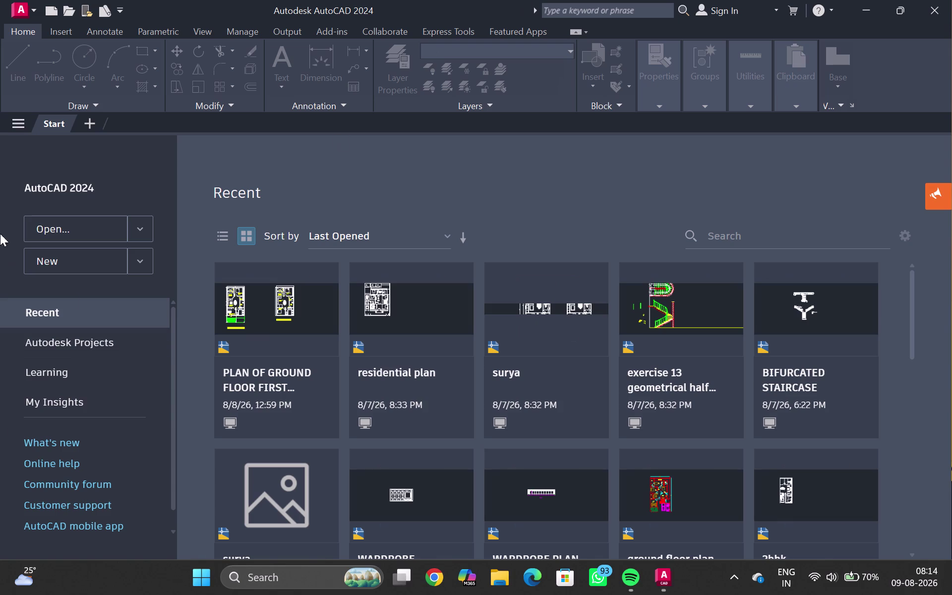
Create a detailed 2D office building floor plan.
Create a blank drawing with Engineering units, 0'-0.00" precision and Inches insertion scale.
click(89, 120)
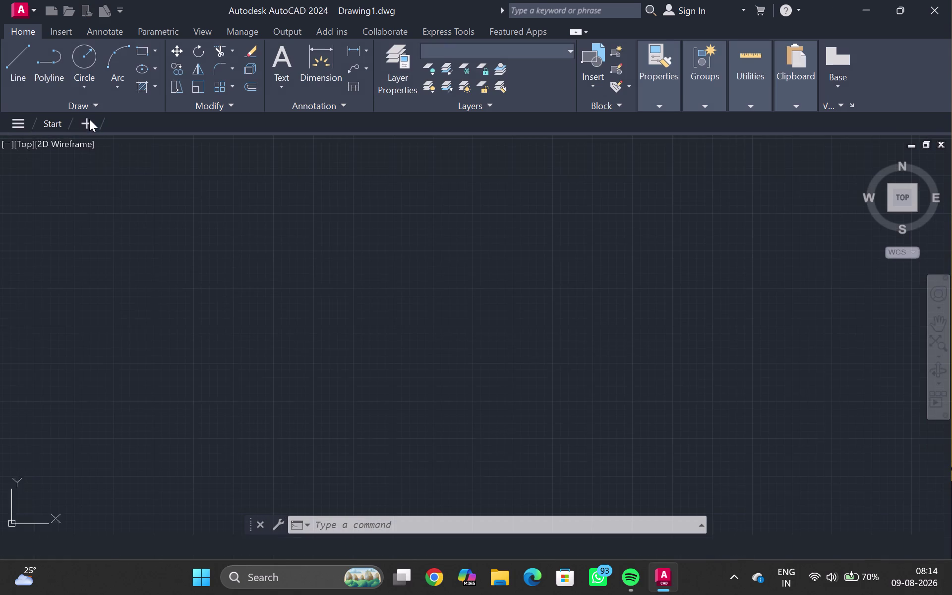
scroll(down, 3)
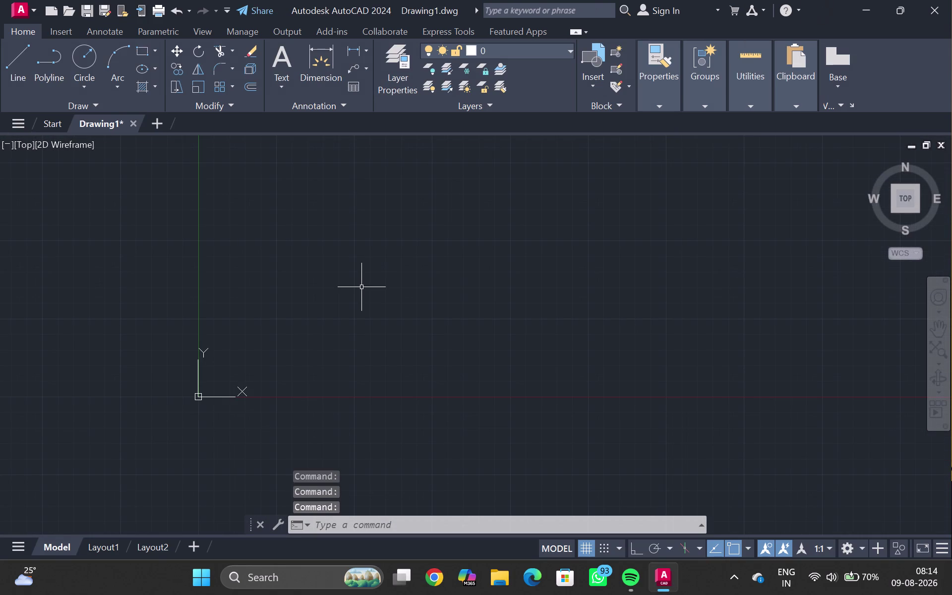
text(UN)
key(Return)
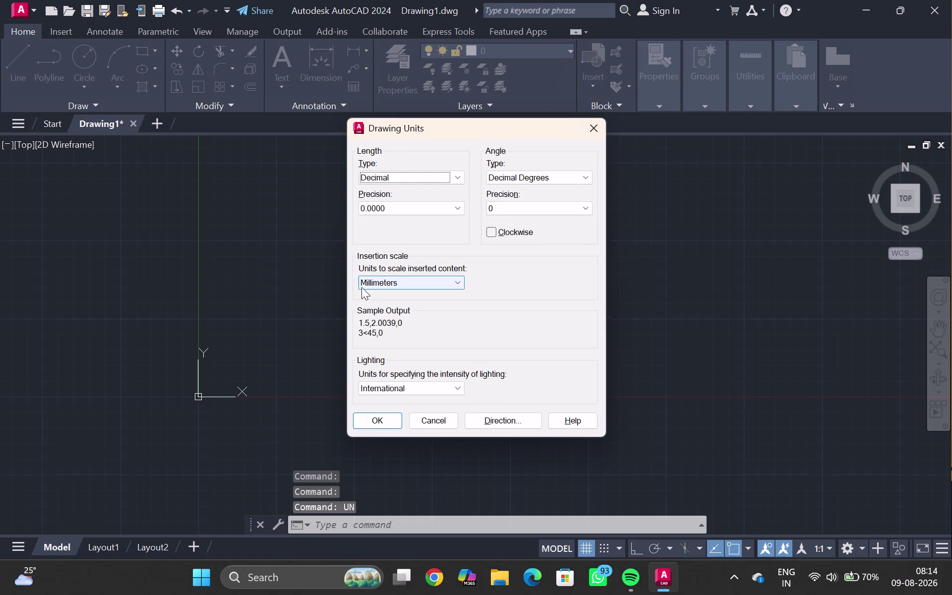
click(385, 174)
drag(379, 210, 386, 204)
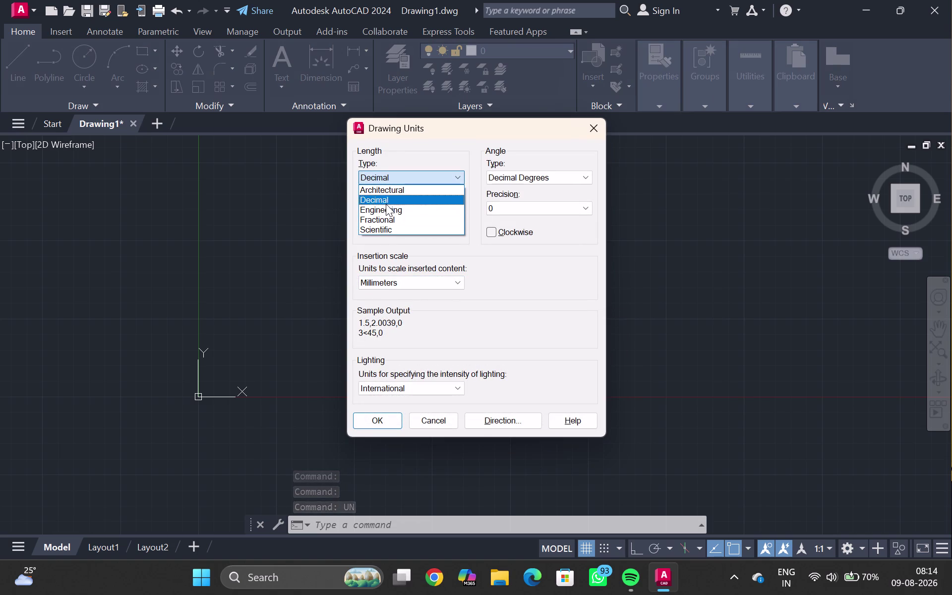
drag(386, 204, 386, 212)
click(385, 211)
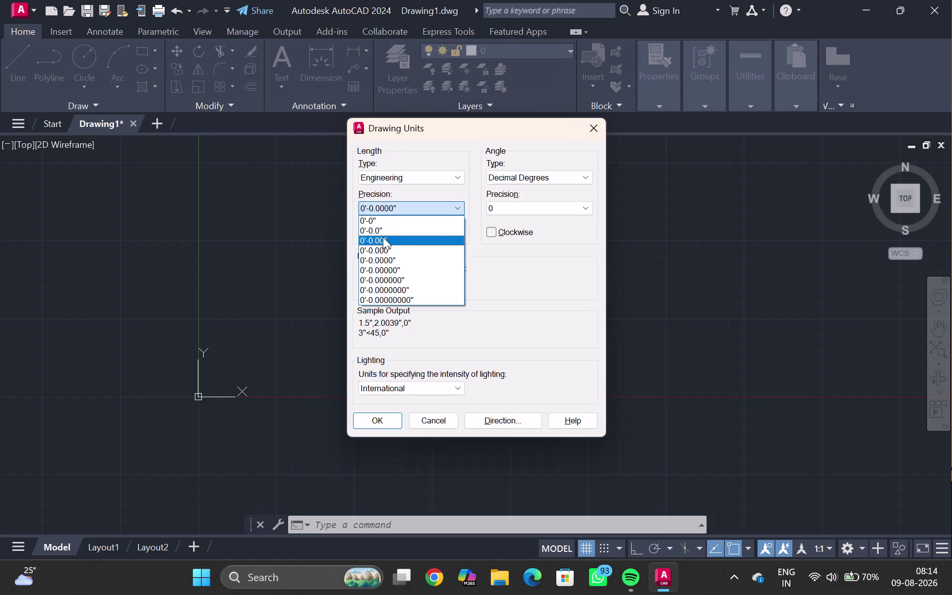
double_click(383, 237)
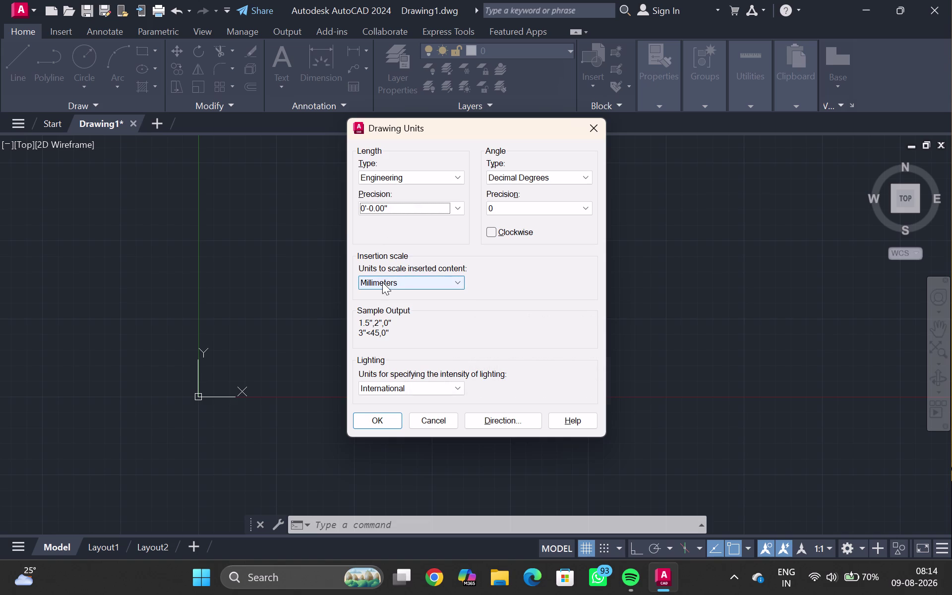
click(382, 282)
double_click(373, 306)
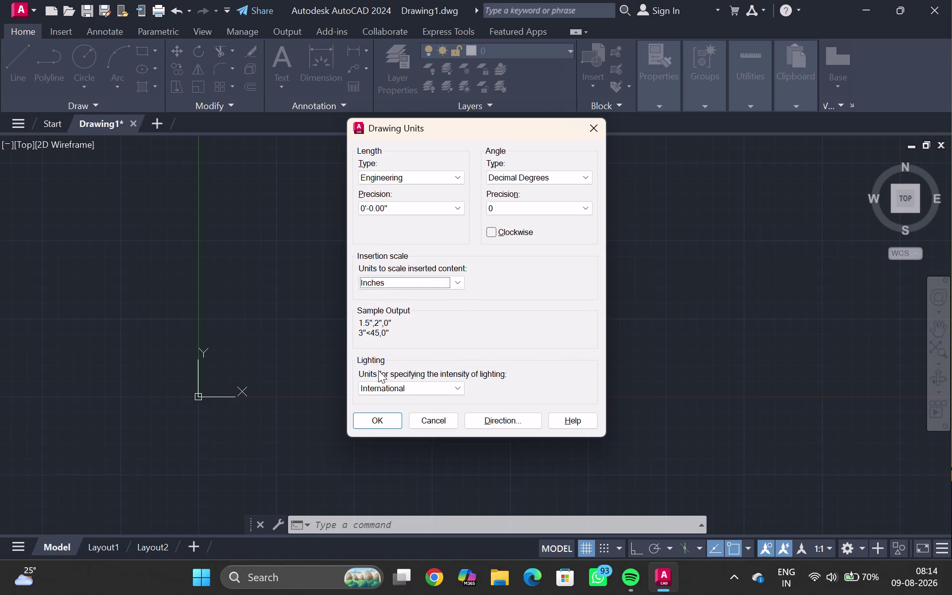
click(382, 418)
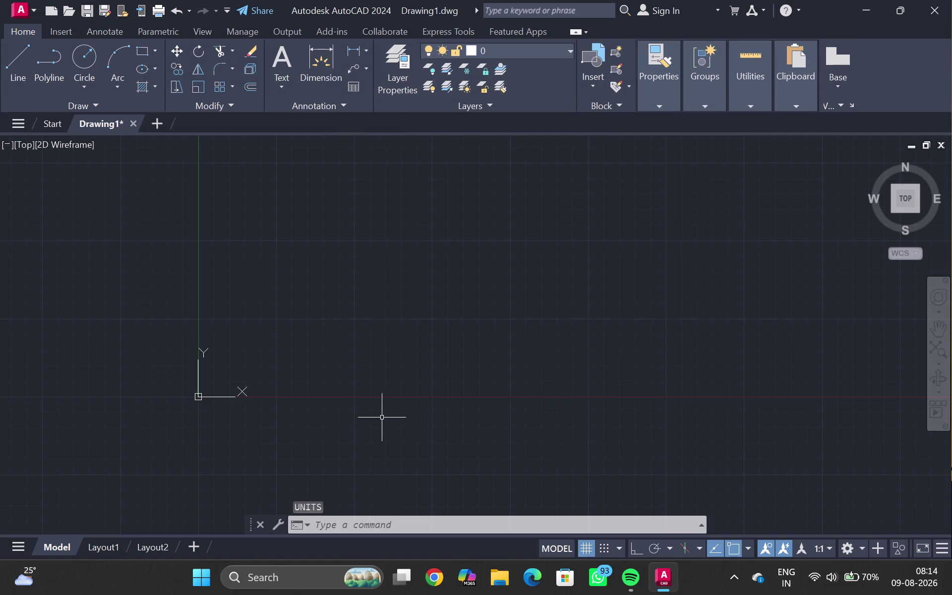
Open the ISO-25 dimension style for modification, discarding an accidental override.
key(d)
key(Return)
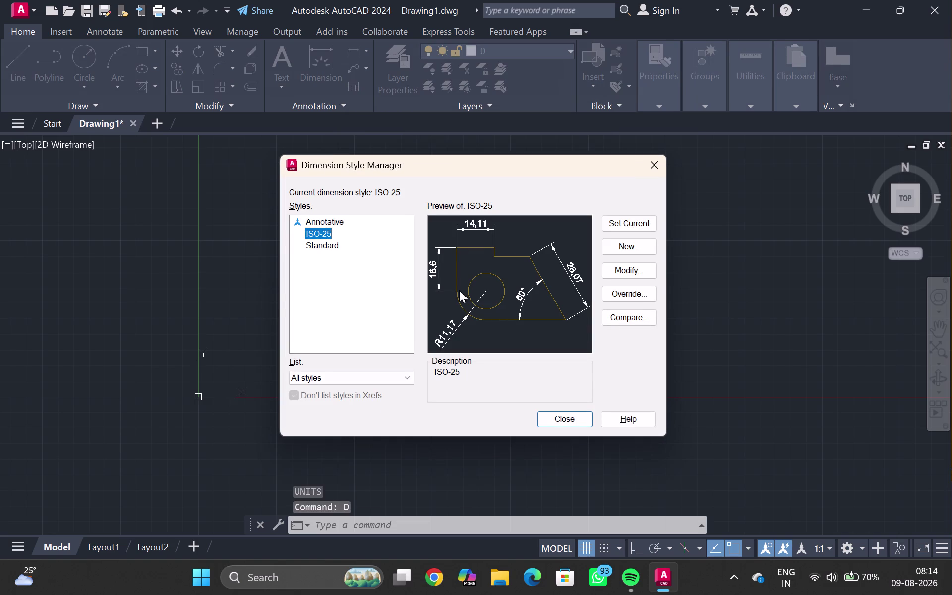
click(606, 287)
click(620, 273)
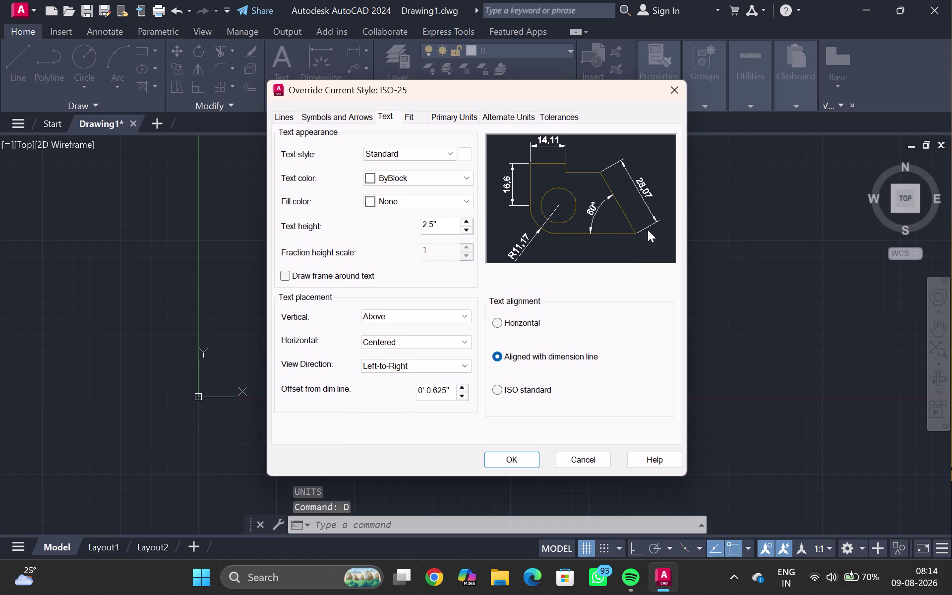
click(672, 89)
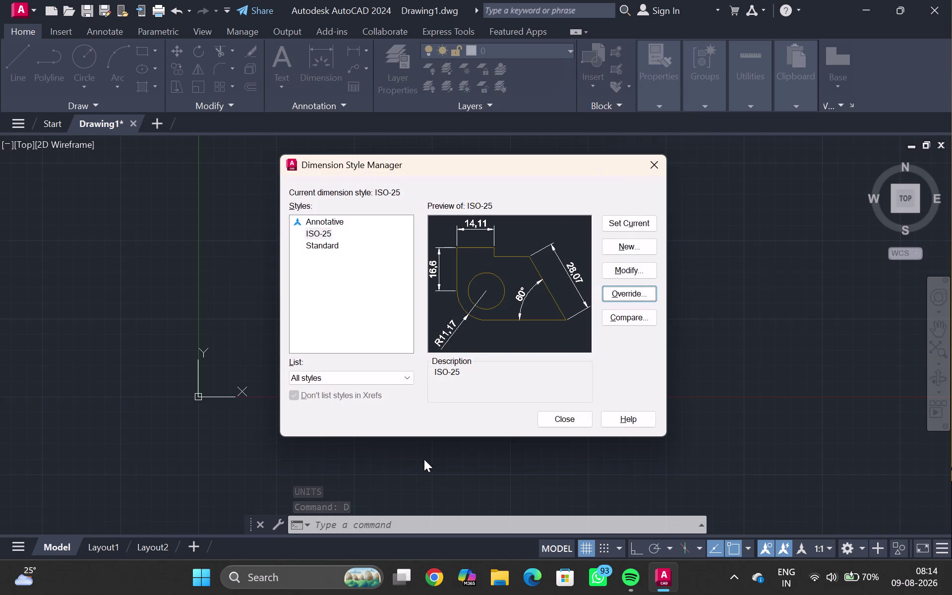
click(620, 271)
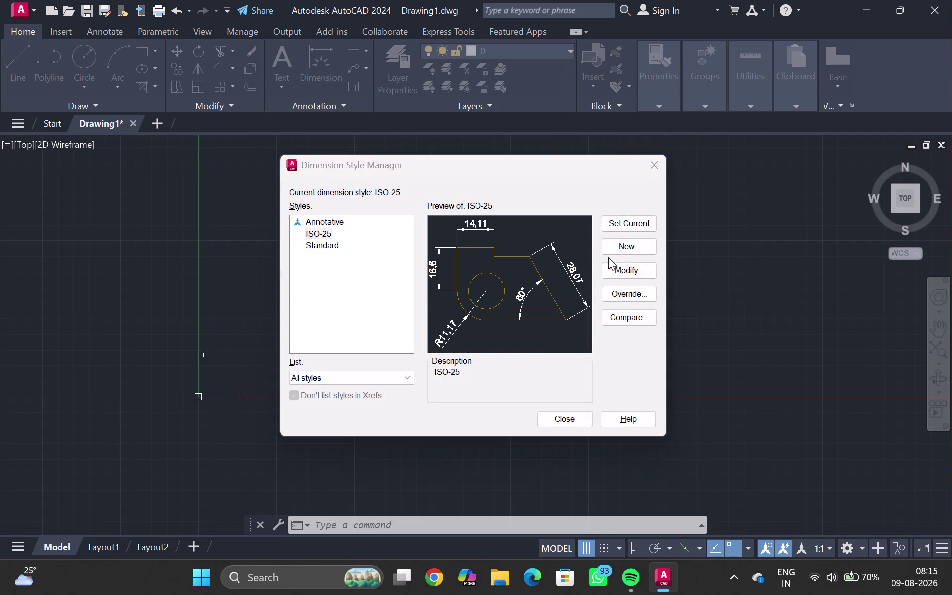
click(456, 126)
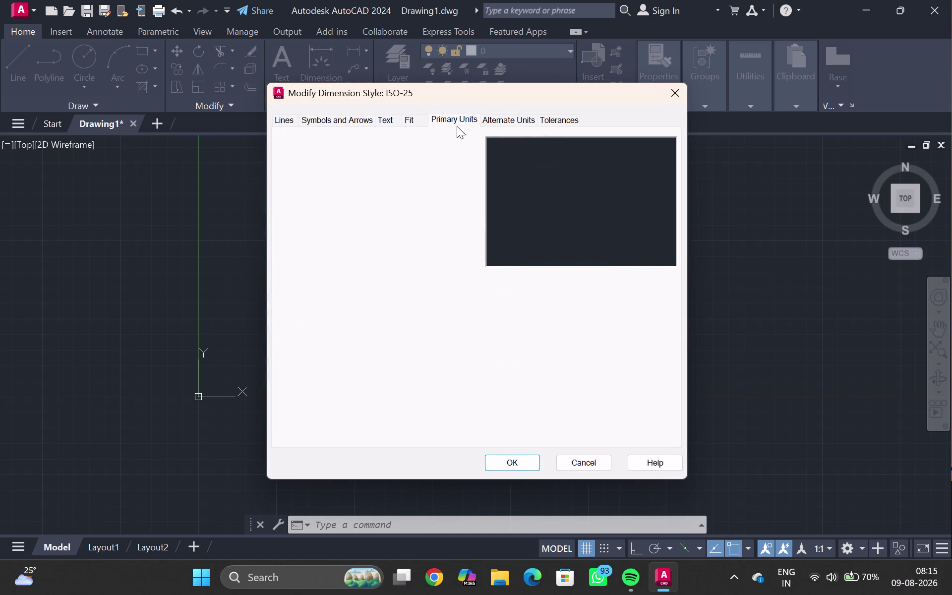
Set ISO-25 primary units to Engineering format with 0'-0.00" precision.
click(439, 176)
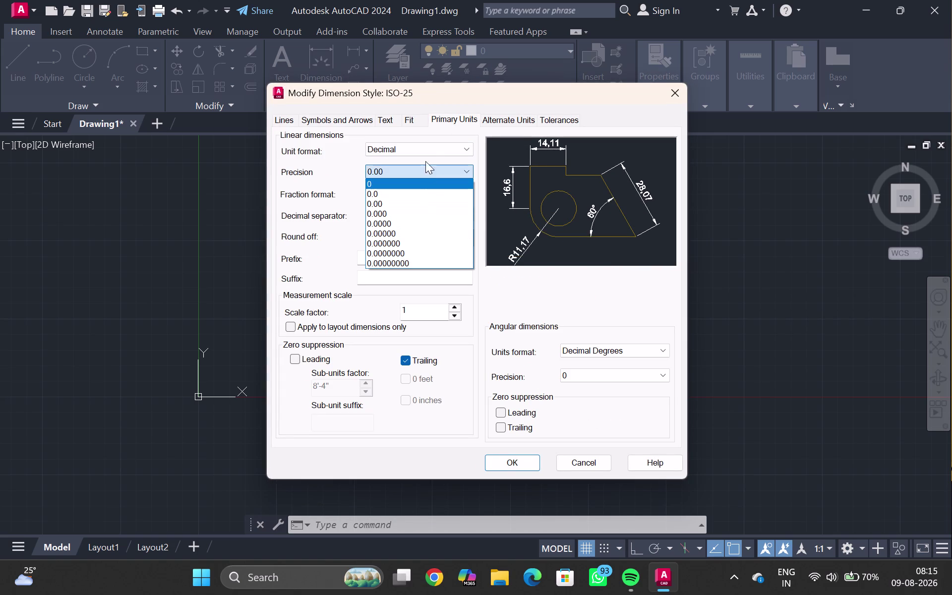
click(431, 151)
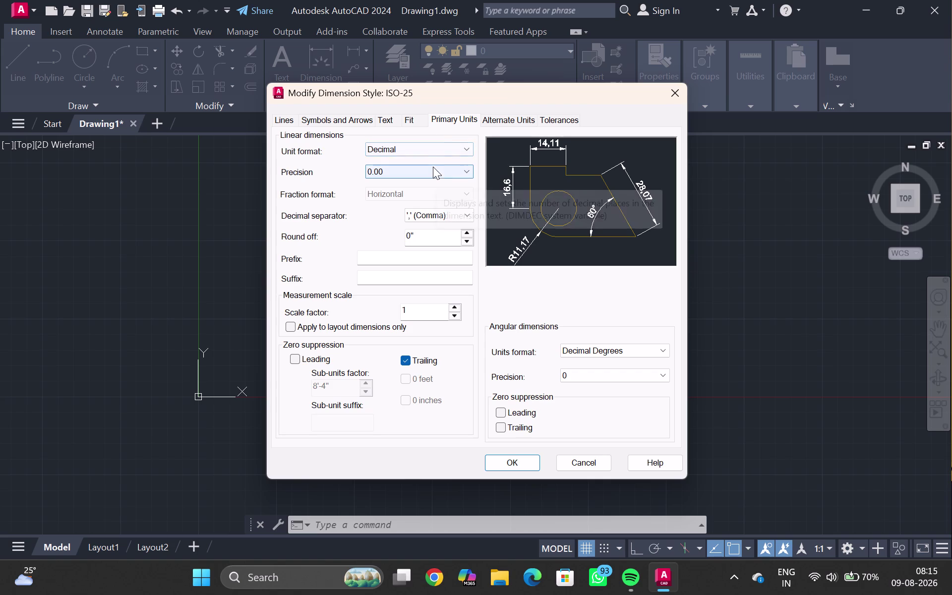
click(433, 153)
click(423, 183)
click(421, 173)
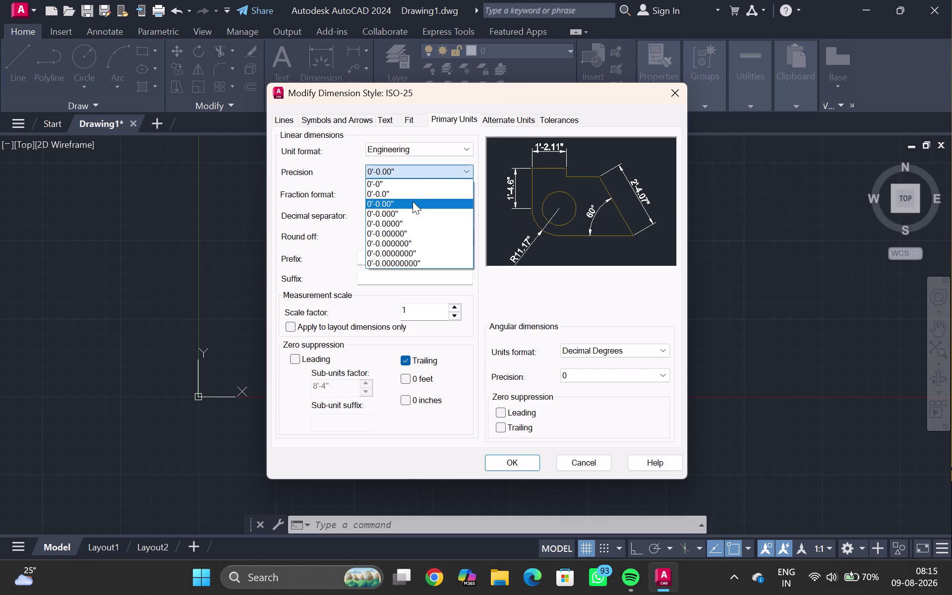
click(413, 202)
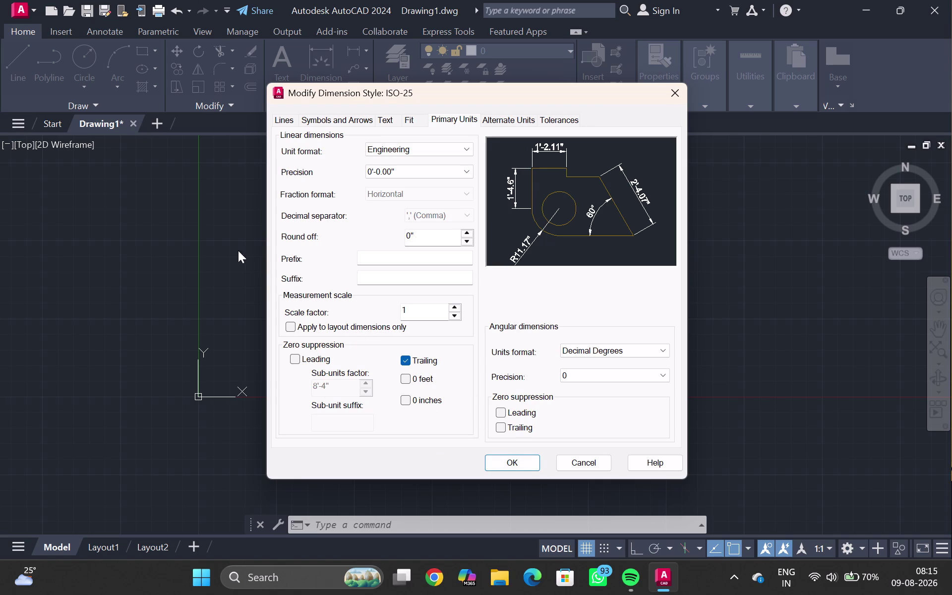
click(369, 121)
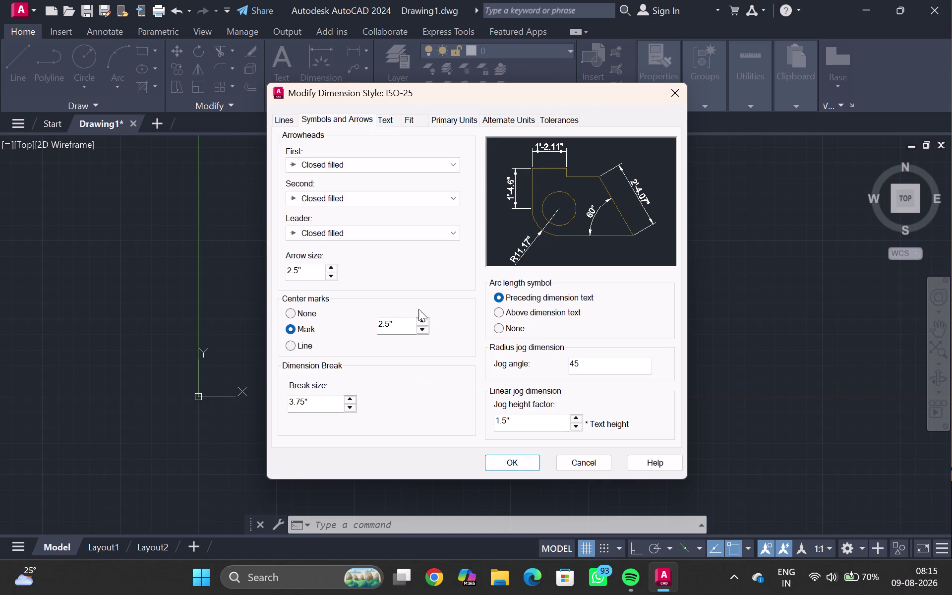
Set the ISO-25 center mark size to 5".
click(398, 332)
drag(402, 324, 348, 339)
key(BackSpace)
text(5)
text(")
key(Return)
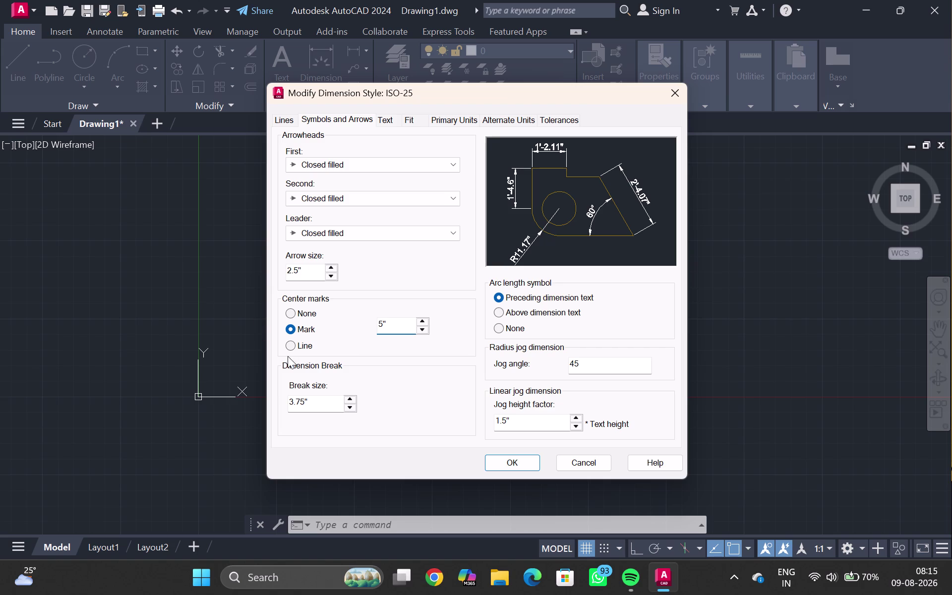
Set the ISO-25 dimension text height to 5".
click(387, 116)
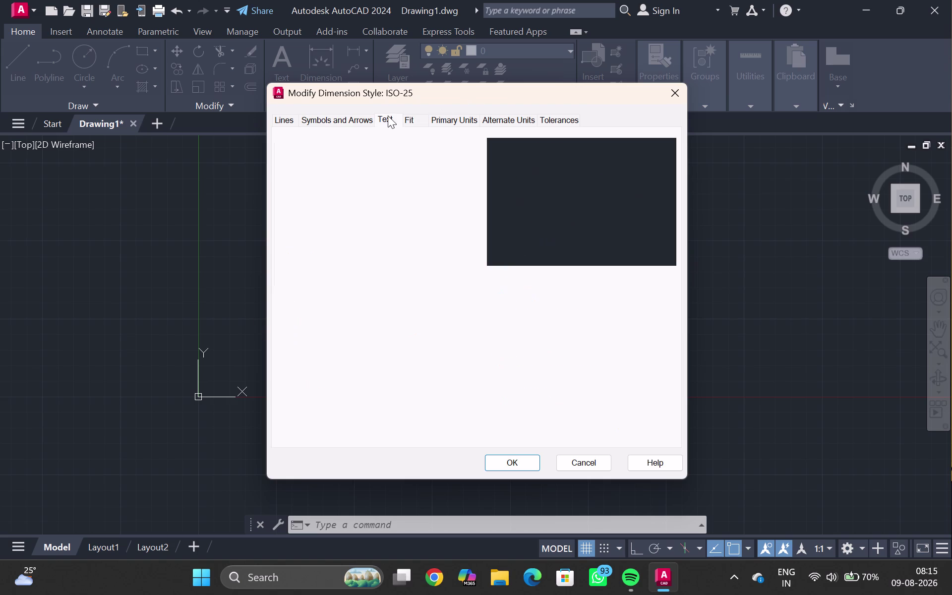
drag(438, 228, 358, 237)
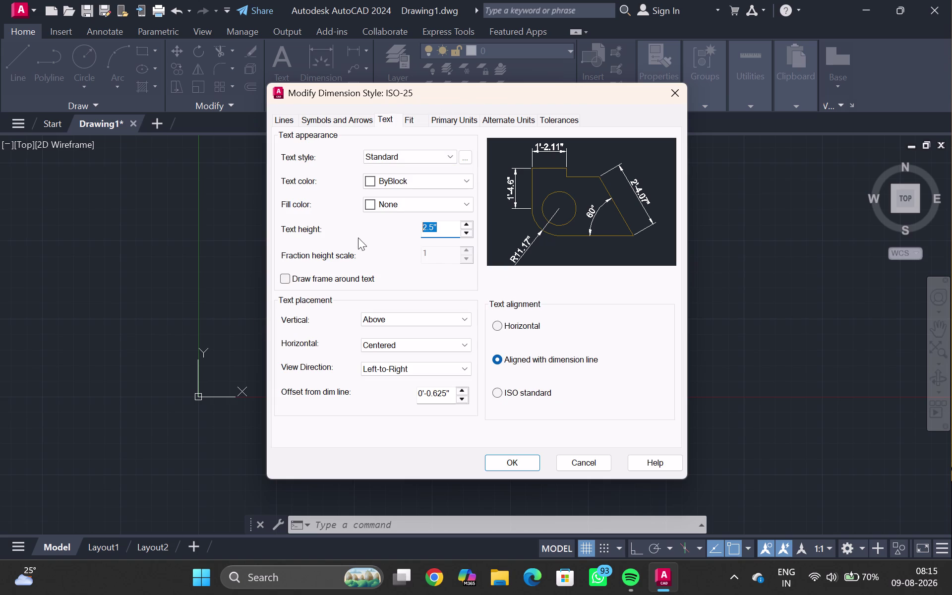
key(5)
key(shift+quotedbl)
key(Return)
key(apostrophe)
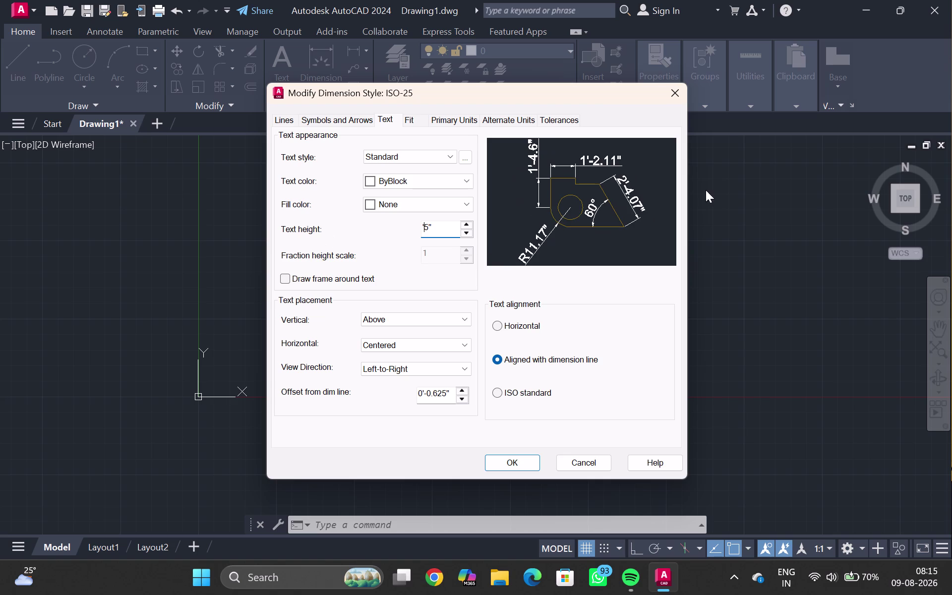
click(519, 468)
click(512, 457)
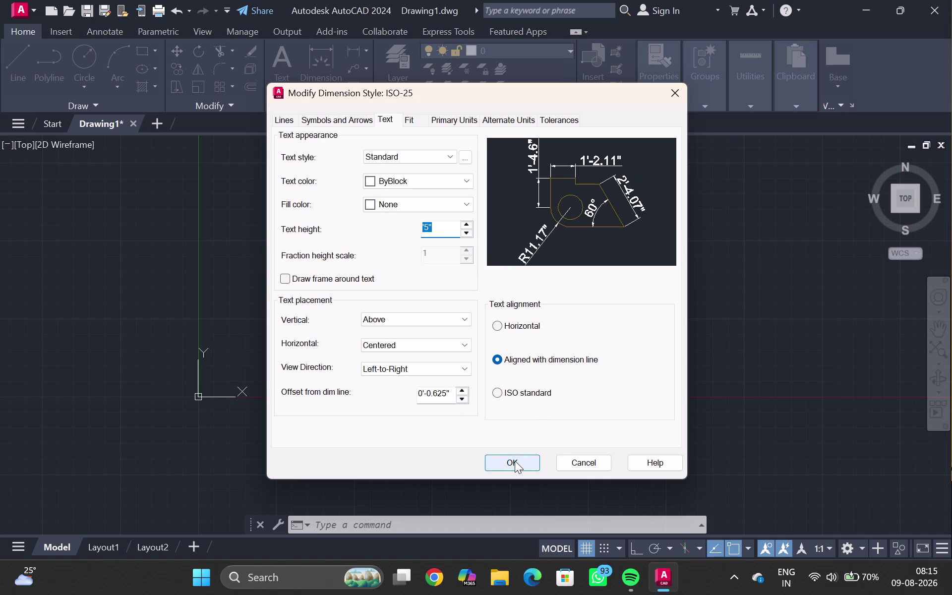
click(515, 461)
click(447, 232)
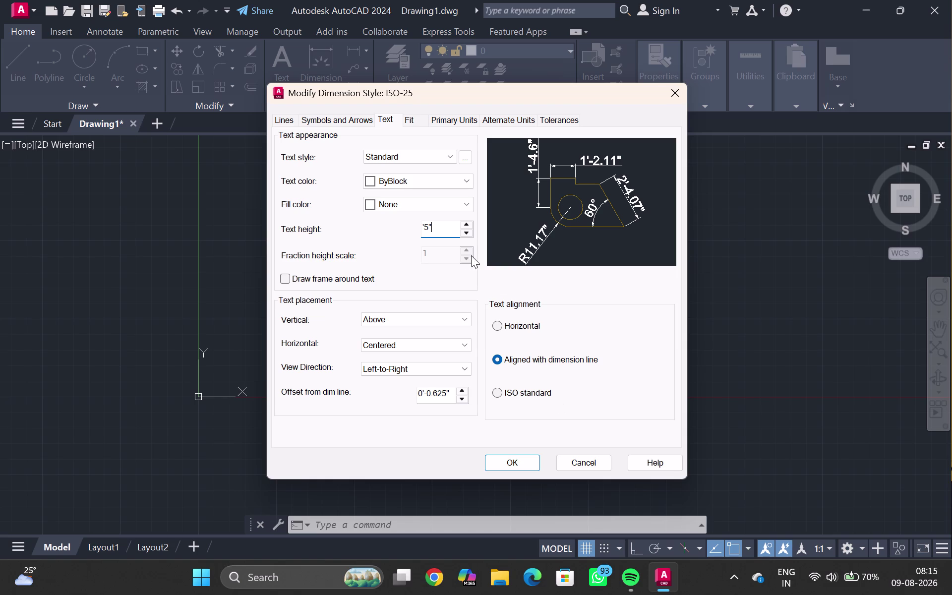
click(421, 227)
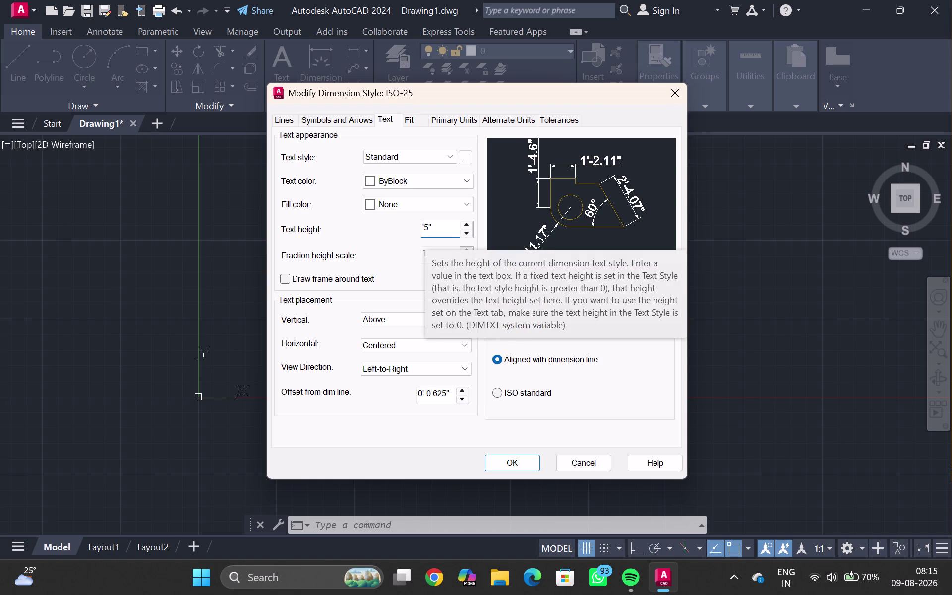
click(426, 224)
key(BackSpace)
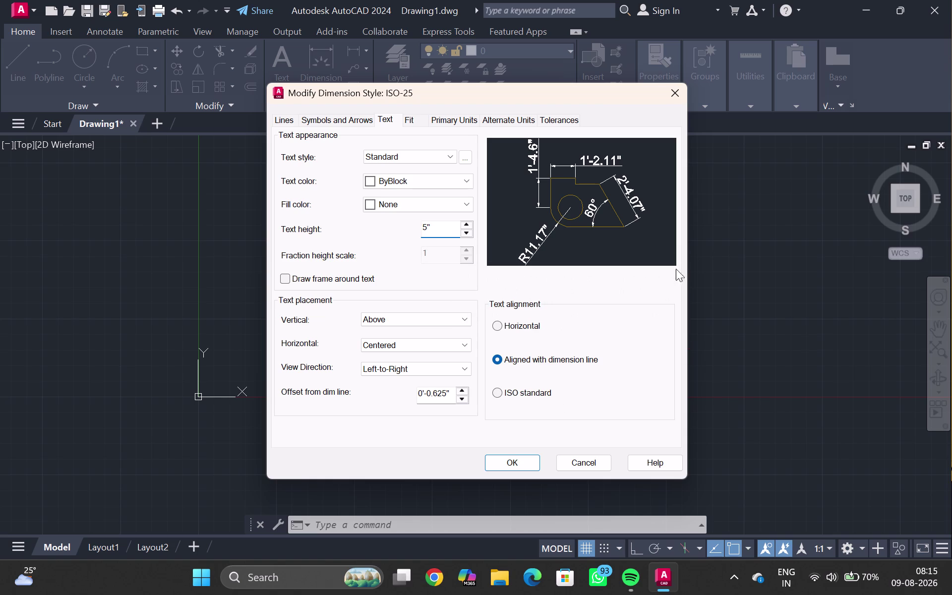
Accept the style edits, make ISO-25 current, and close the manager.
click(506, 455)
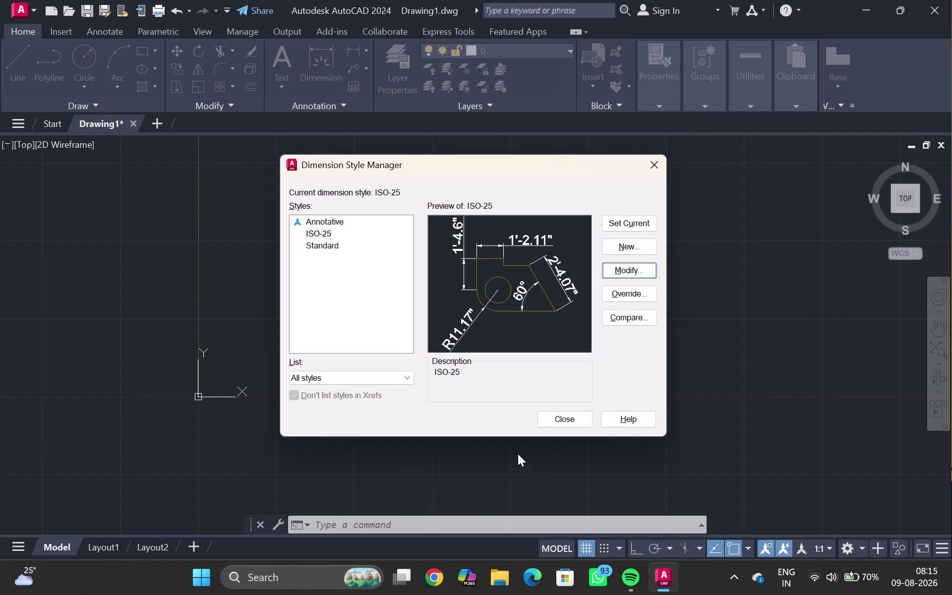
click(618, 218)
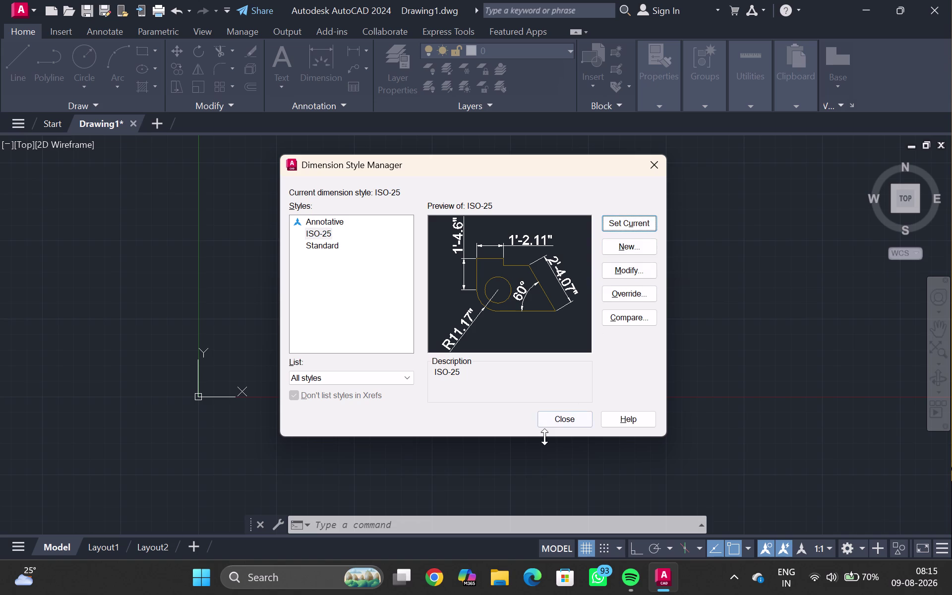
click(559, 413)
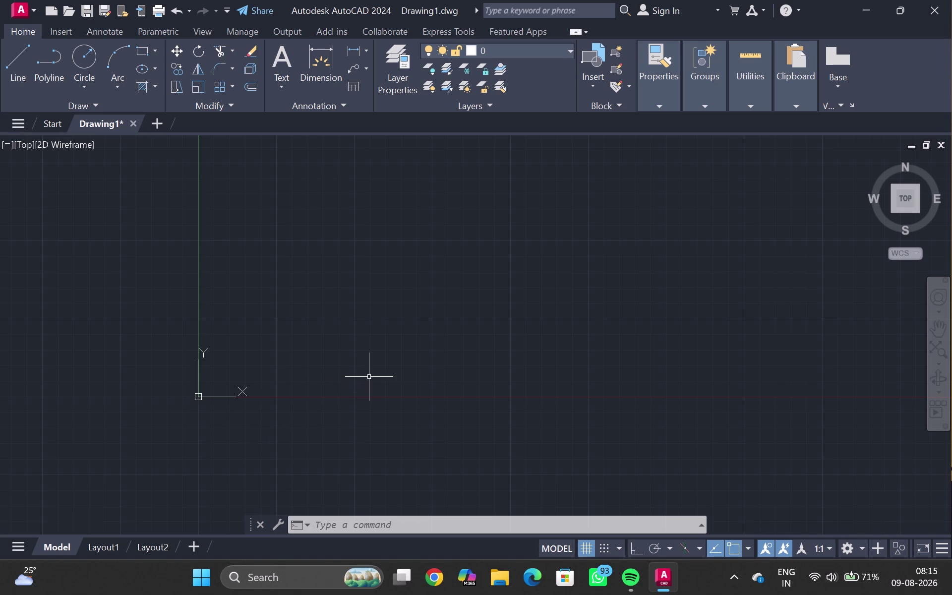
Draw horizontal and vertical construction lines through 0,0 with Ortho on.
text(XL)
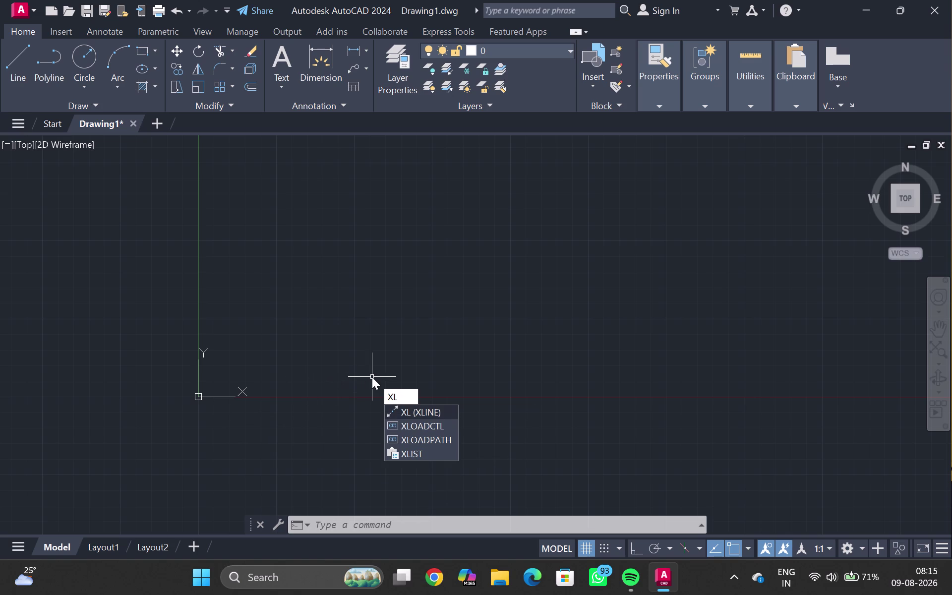
key(Return)
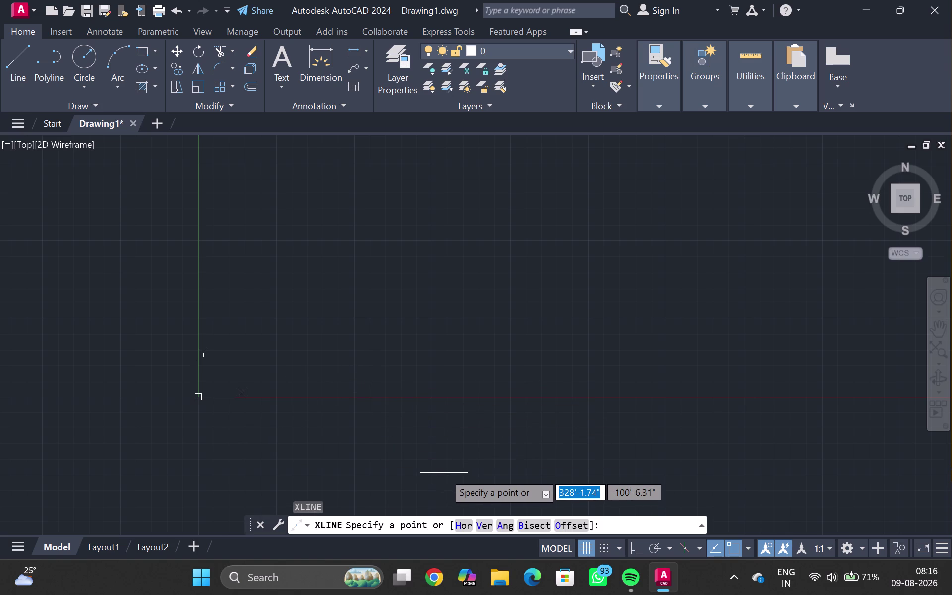
key(0)
text(,0)
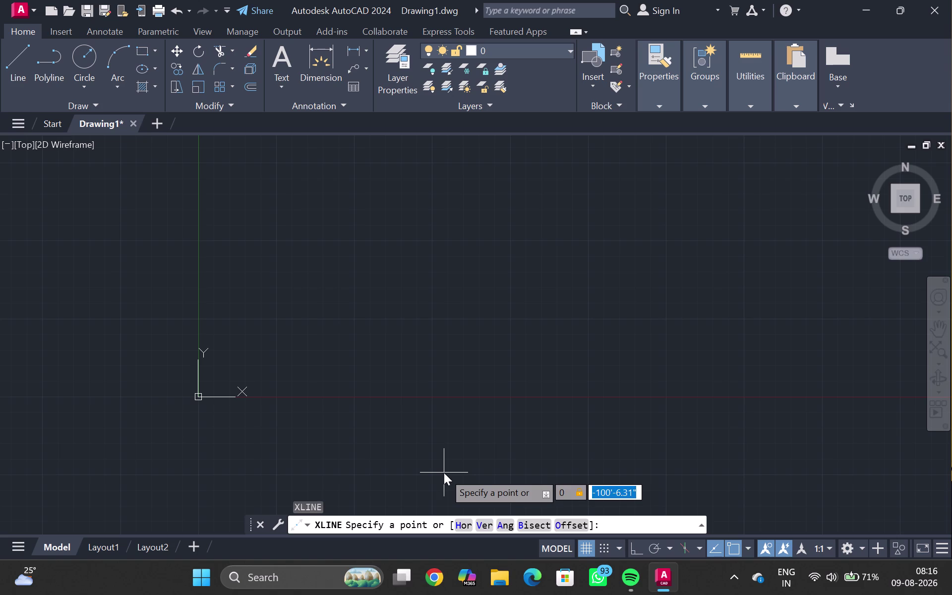
key(Return)
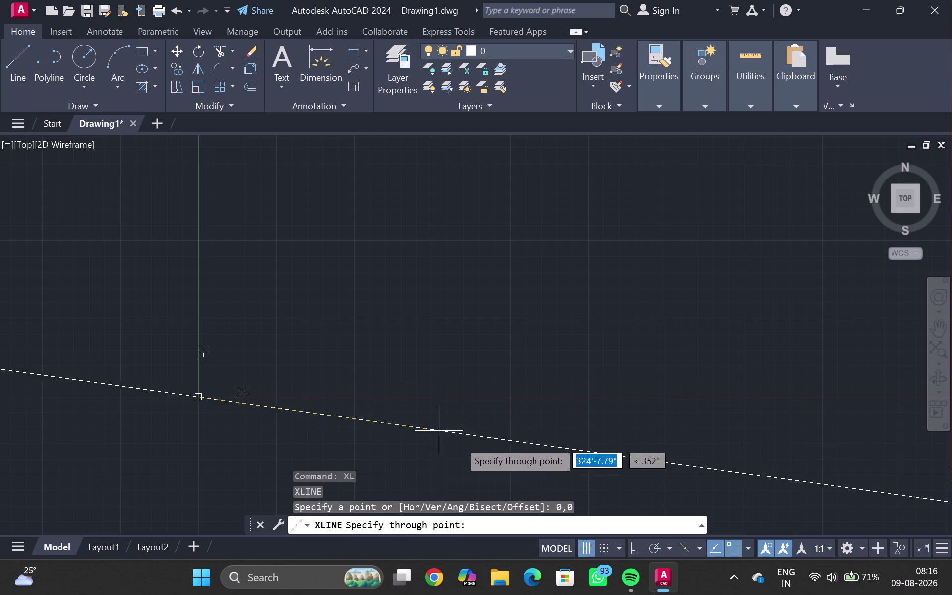
click(633, 547)
click(640, 410)
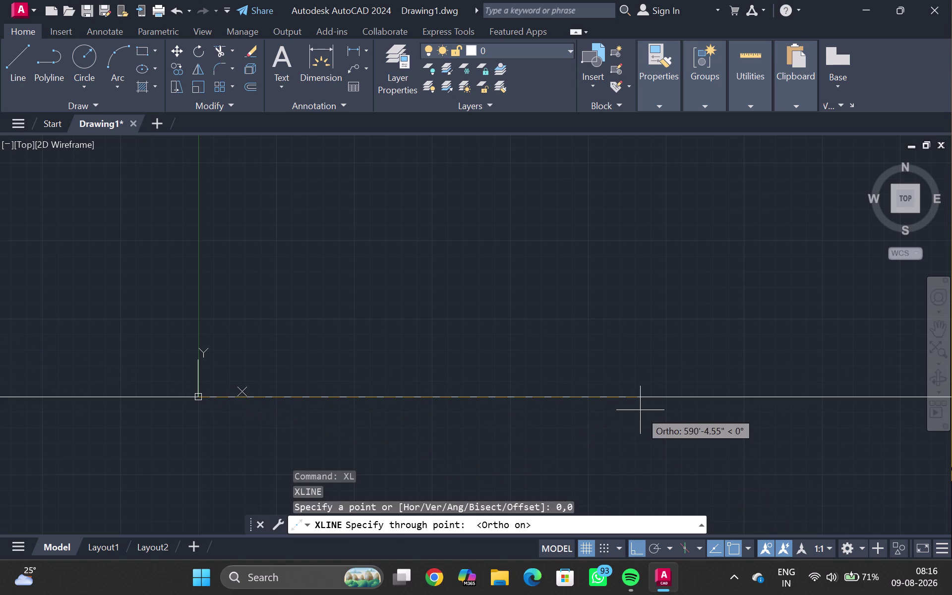
click(283, 220)
key(Escape)
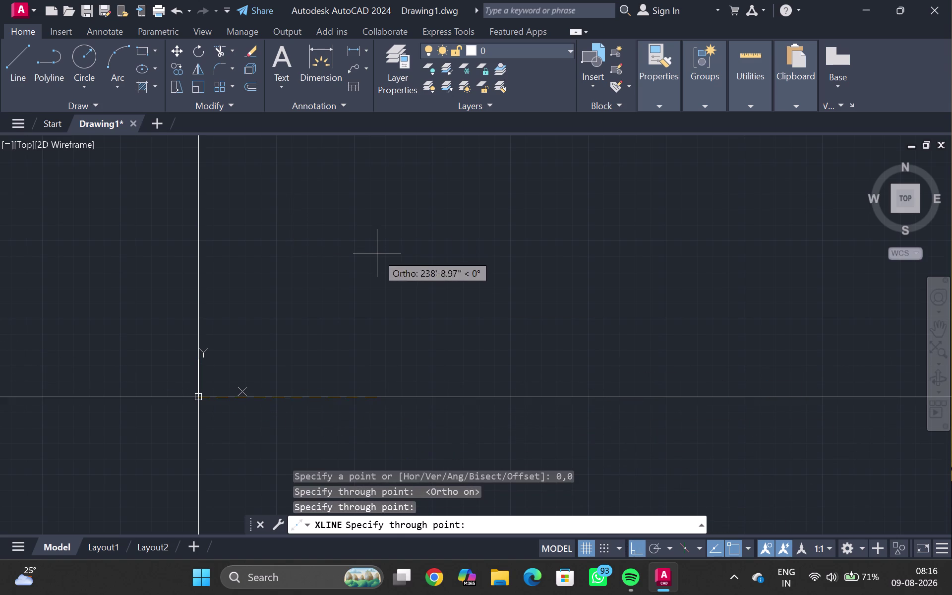
Fence-trim the lower and left construction line ends to form a corner at the origin.
text(TR)
key(Return)
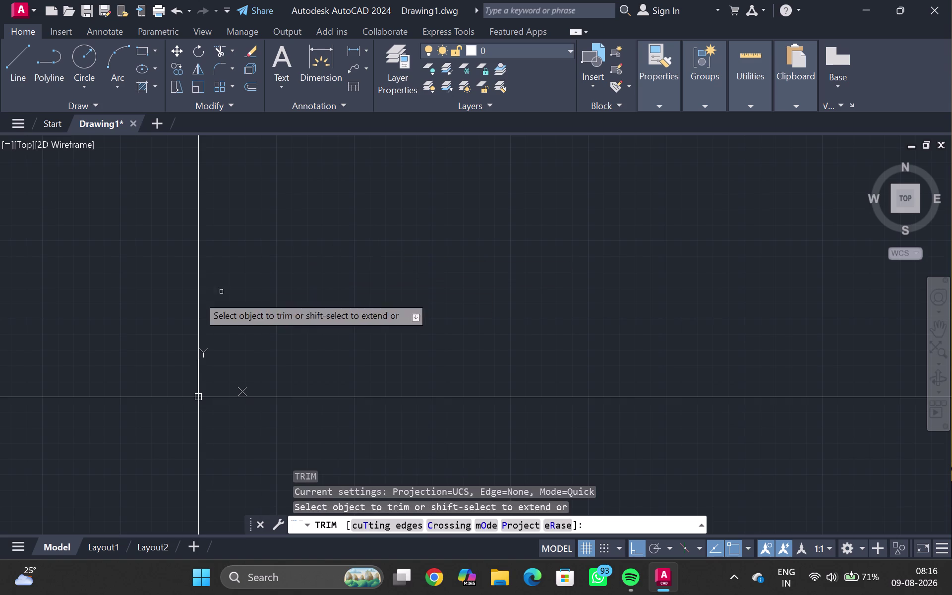
drag(2, 347, 395, 547)
drag(374, 516, 295, 480)
drag(223, 459, 165, 463)
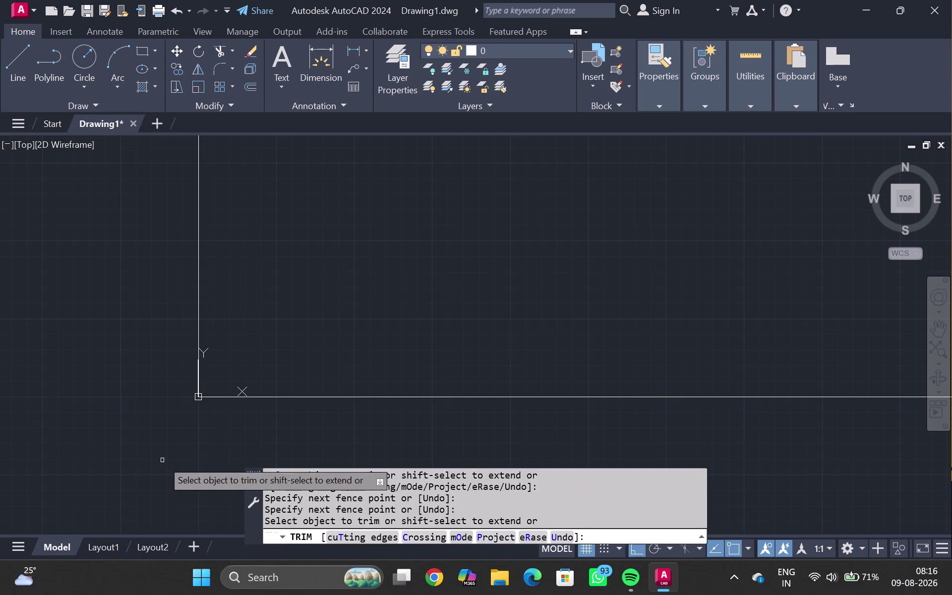
key(Escape)
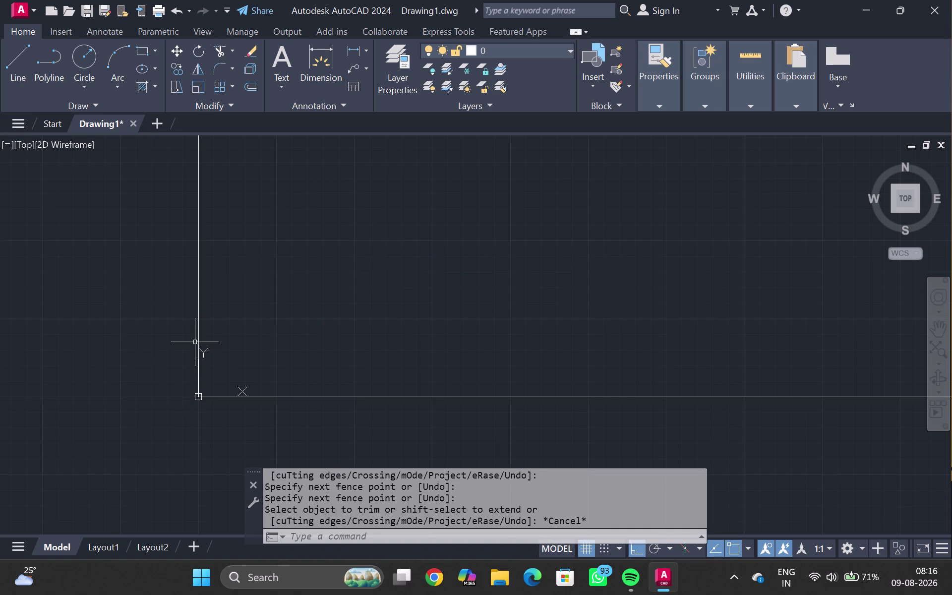
click(199, 324)
key(o)
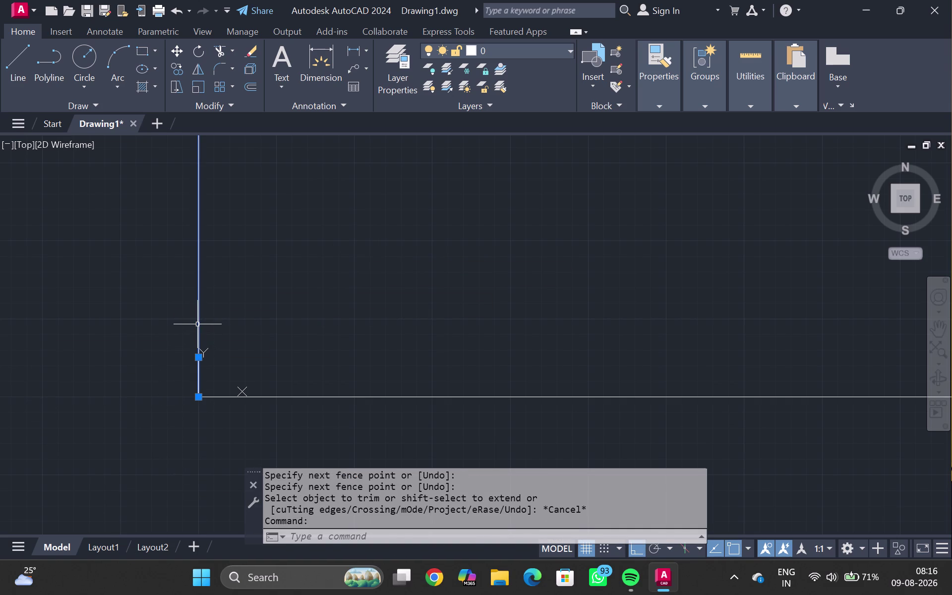
key(Return)
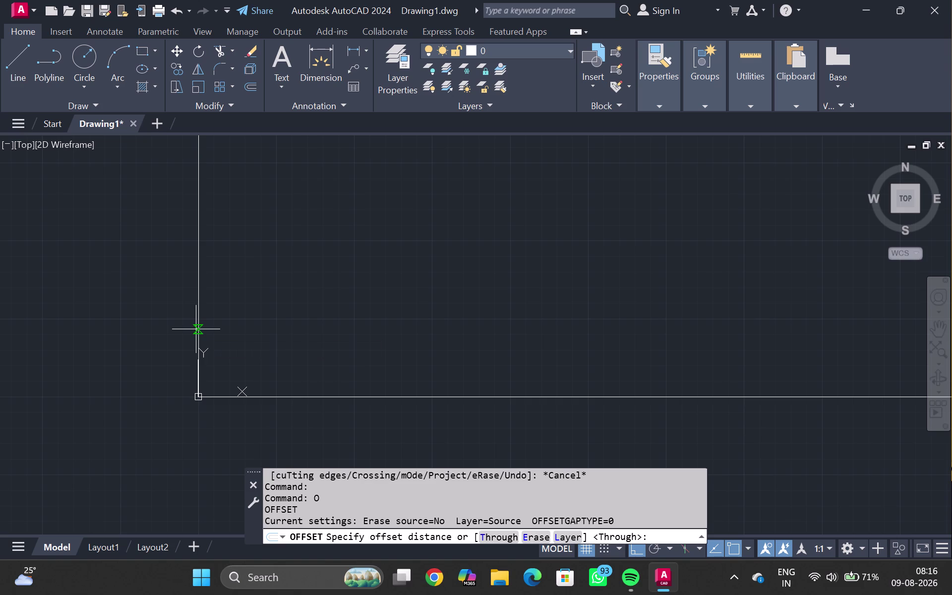
Offset the vertical line 40' to create the opposite wall line.
text(40')
key(Return)
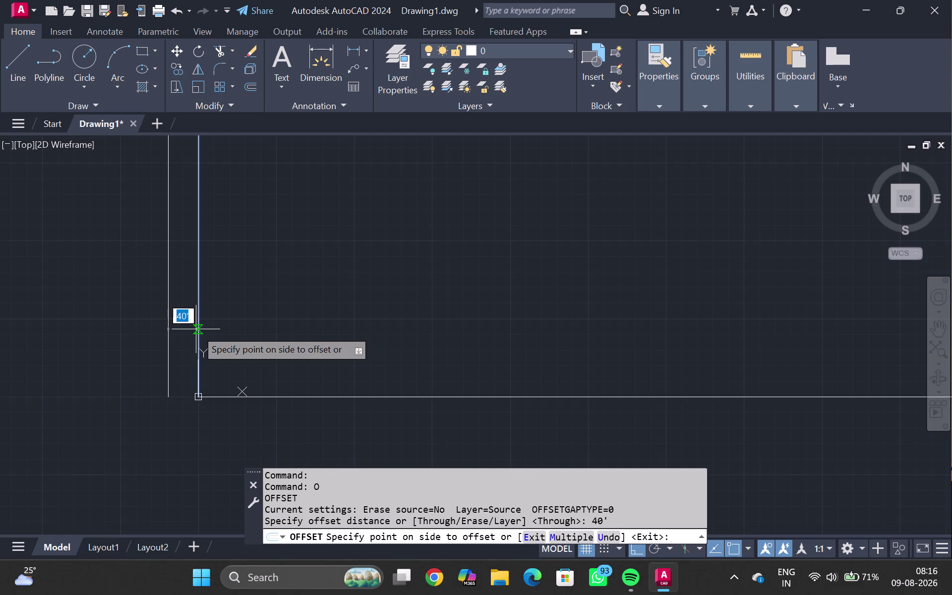
click(416, 281)
scroll(up, 3)
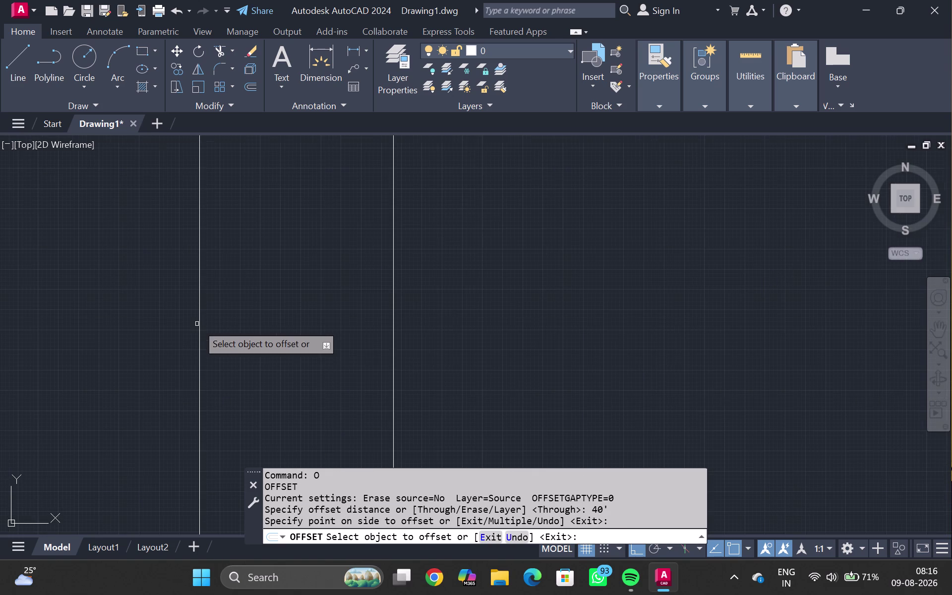
middle_drag(301, 305, 318, 180)
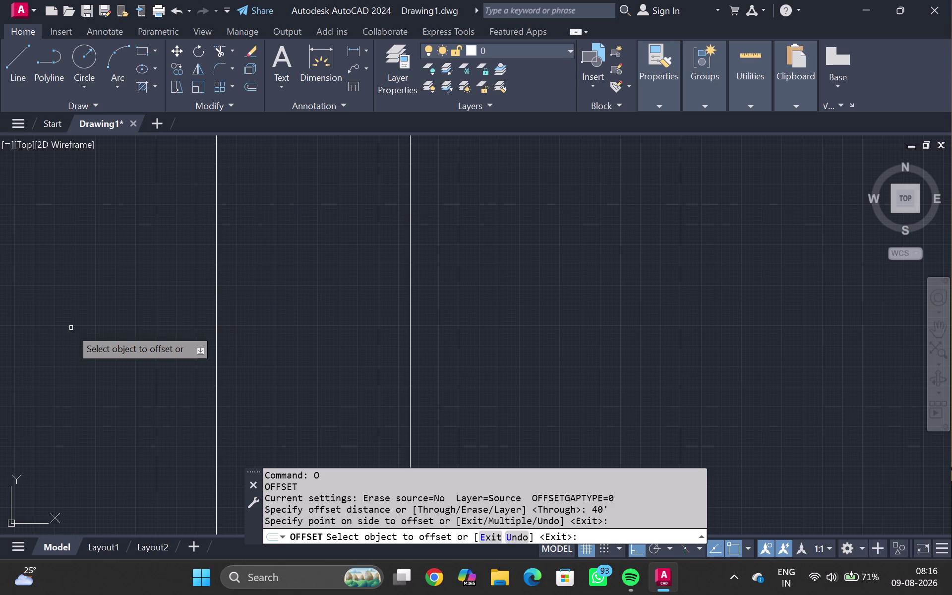
Give both vertical lines a 9" parallel offset to form double walls.
click(214, 310)
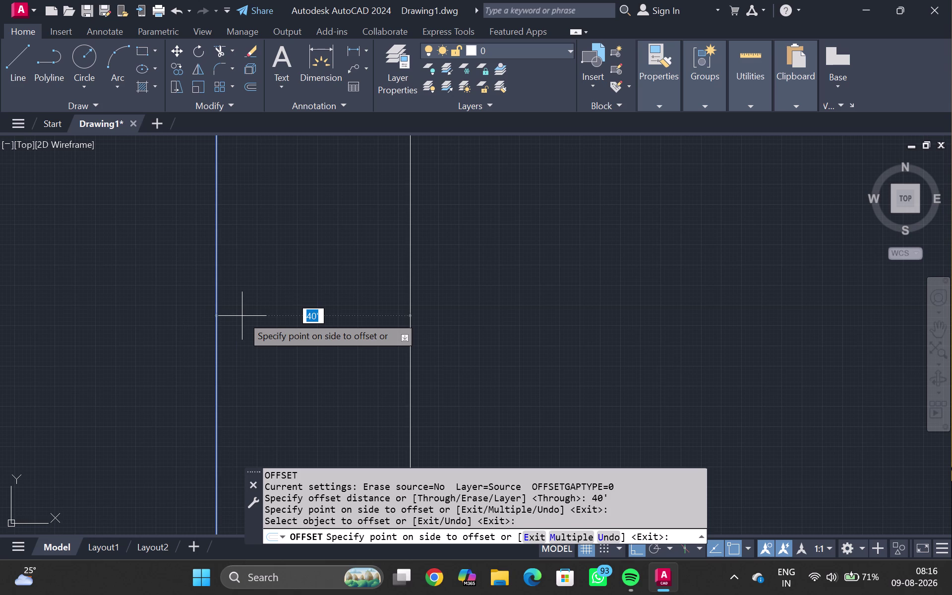
text(9")
key(Return)
click(242, 316)
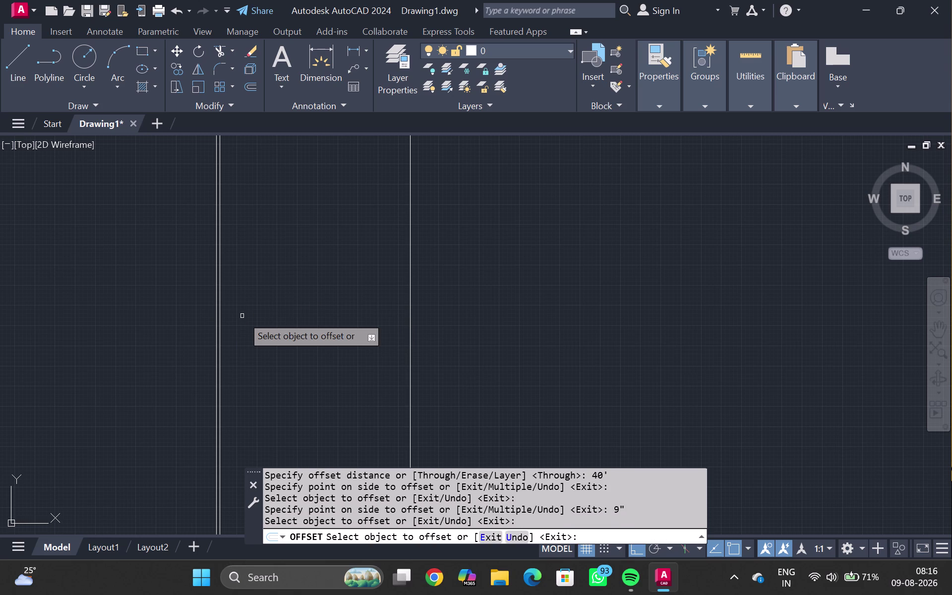
click(409, 305)
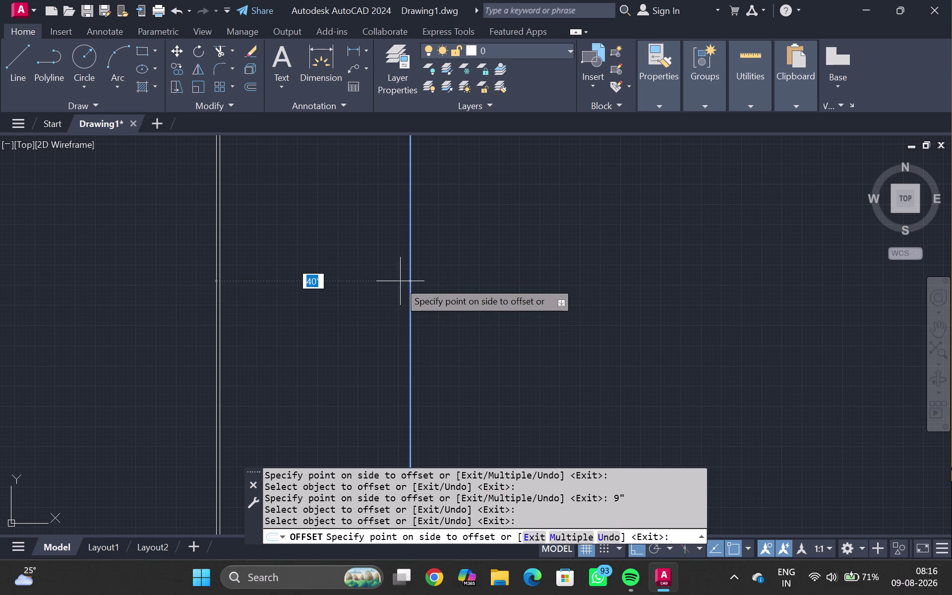
text(9")
key(Return)
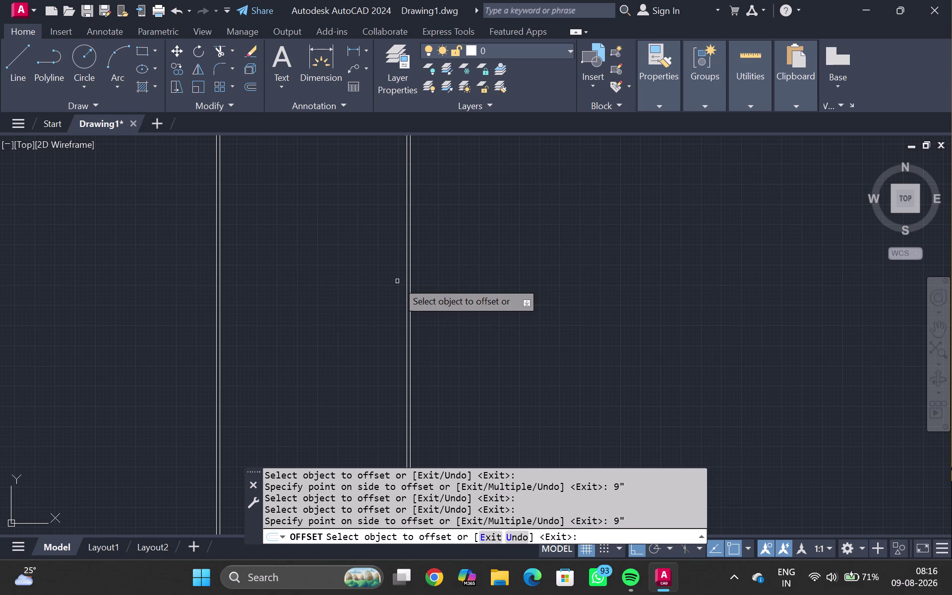
key(Escape)
scroll(up, 3)
scroll(down, 3)
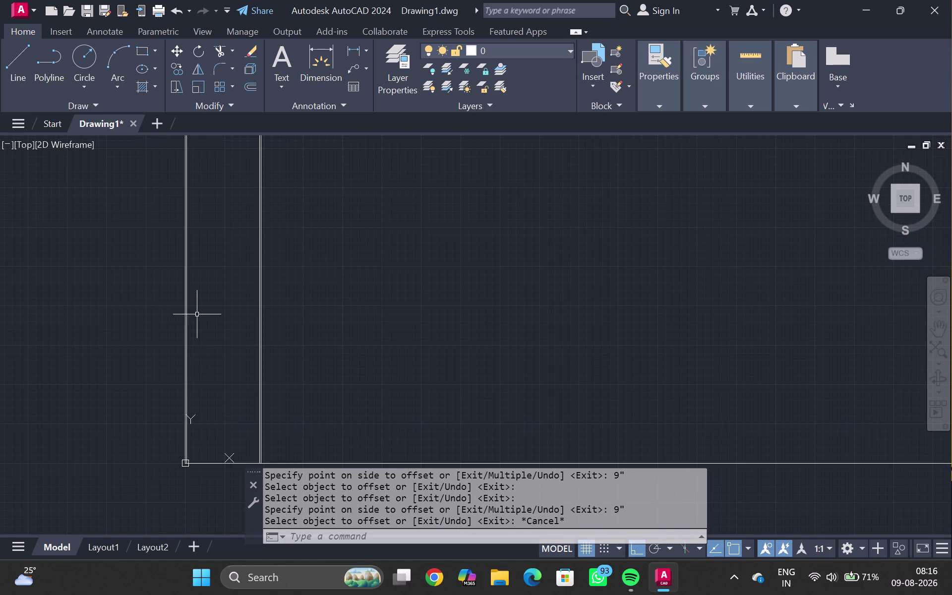
Offset the bottom horizontal wall line 9" upward to double it.
middle_drag(306, 167, 315, 152)
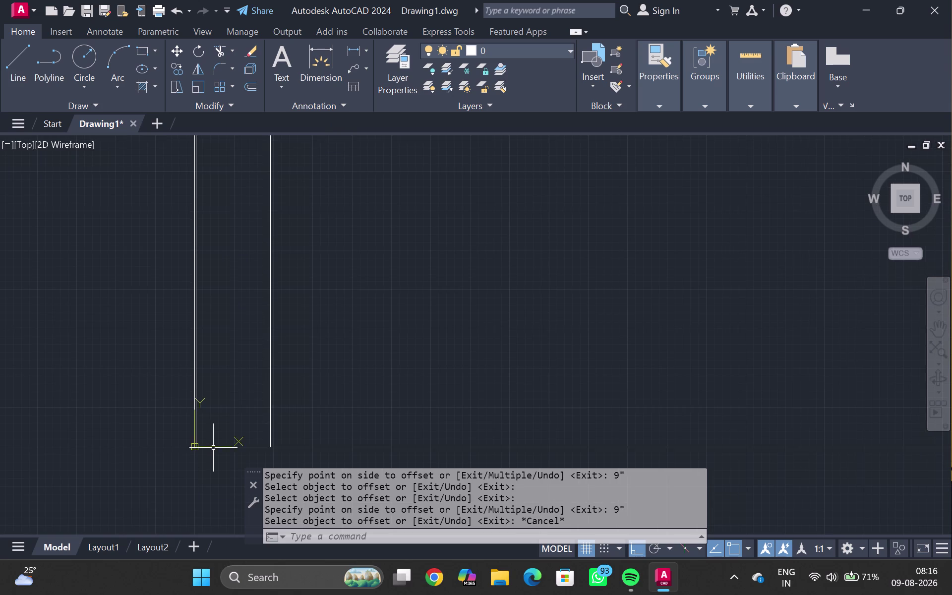
middle_drag(229, 371, 229, 356)
middle_click(230, 341)
scroll(up, 3)
scroll(up, 3)
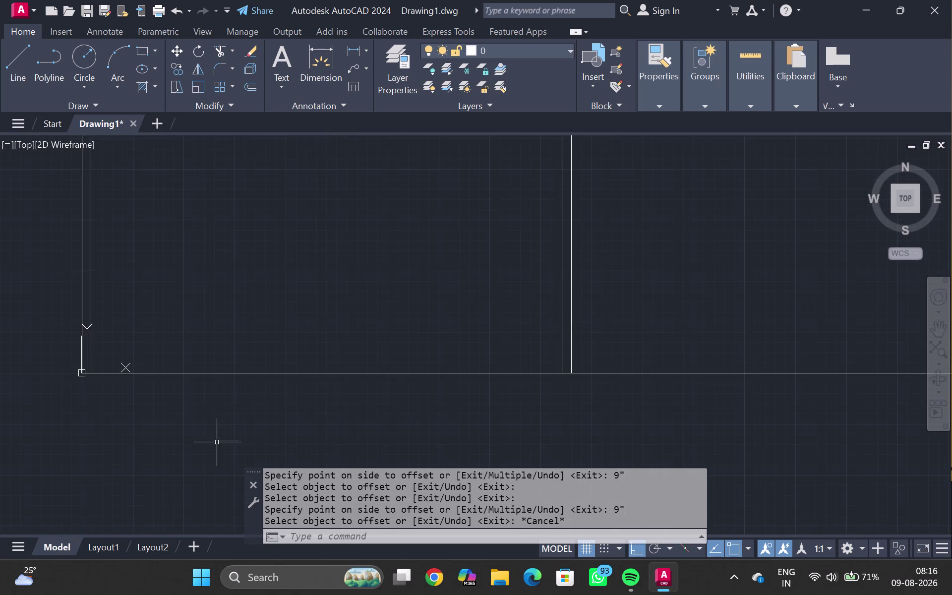
scroll(up, 3)
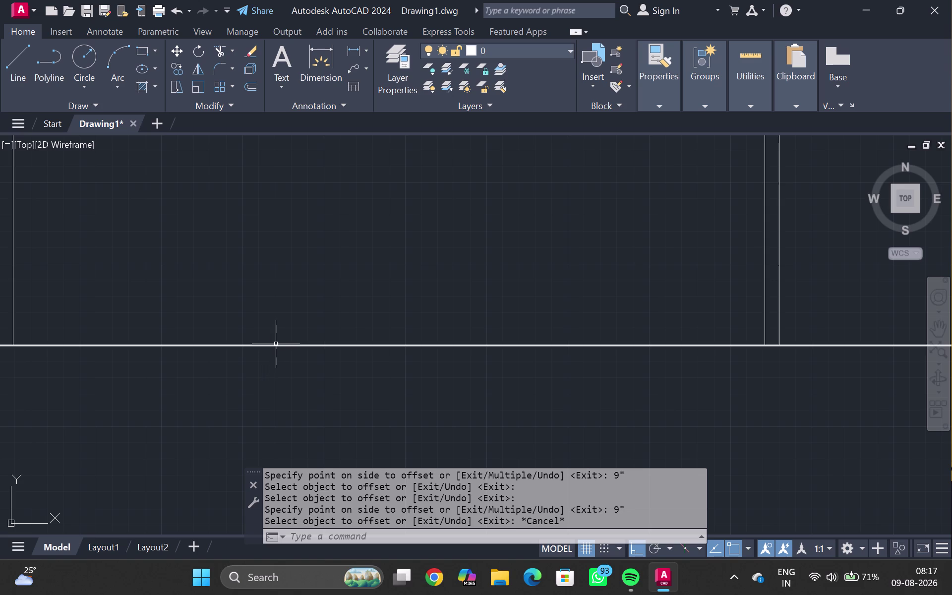
click(276, 344)
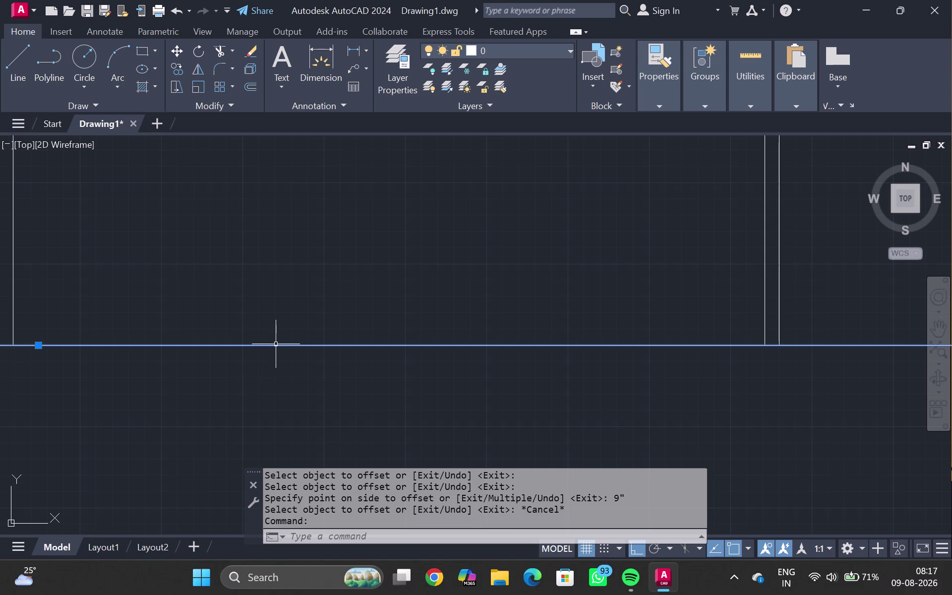
key(o)
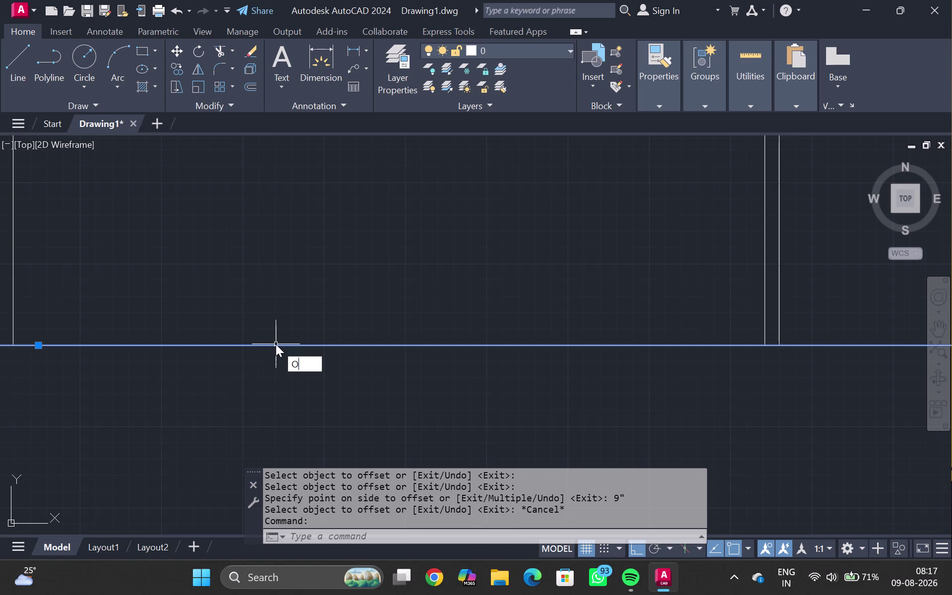
key(Return)
text(9)
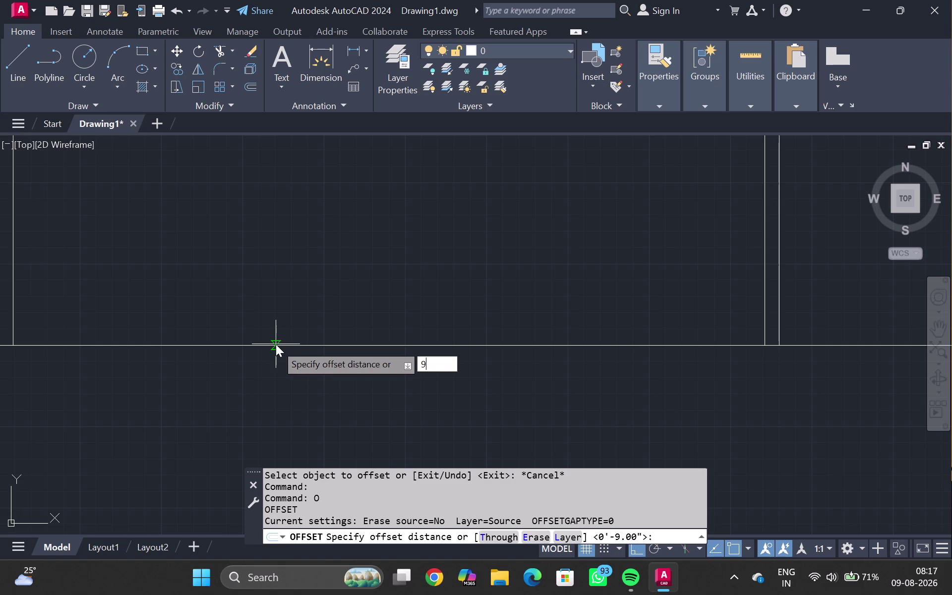
text(")
key(Return)
click(275, 344)
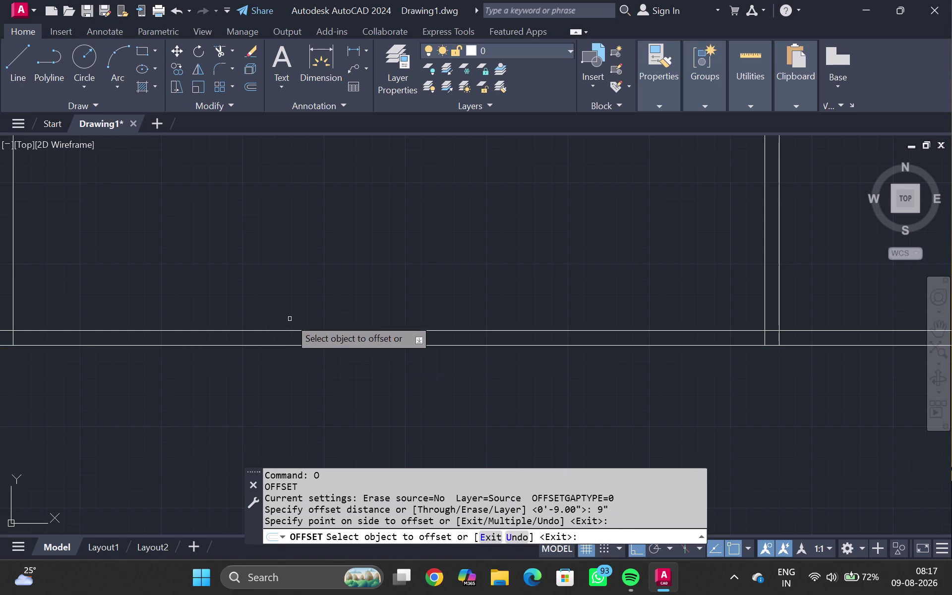
key(Escape)
scroll(down, 3)
middle_click(207, 324)
middle_drag(211, 328, 393, 385)
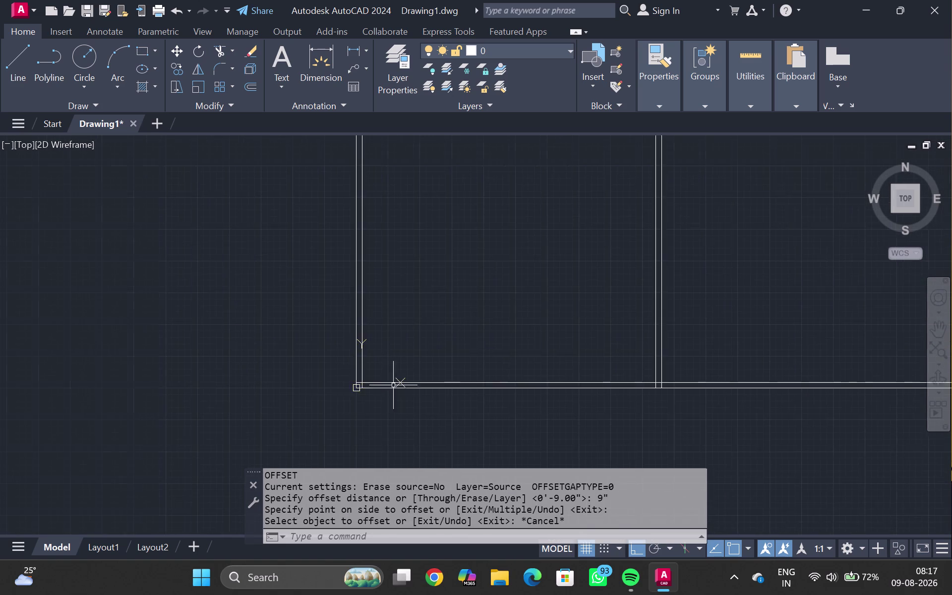
scroll(up, 3)
scroll(up, 3)
middle_drag(390, 359, 390, 306)
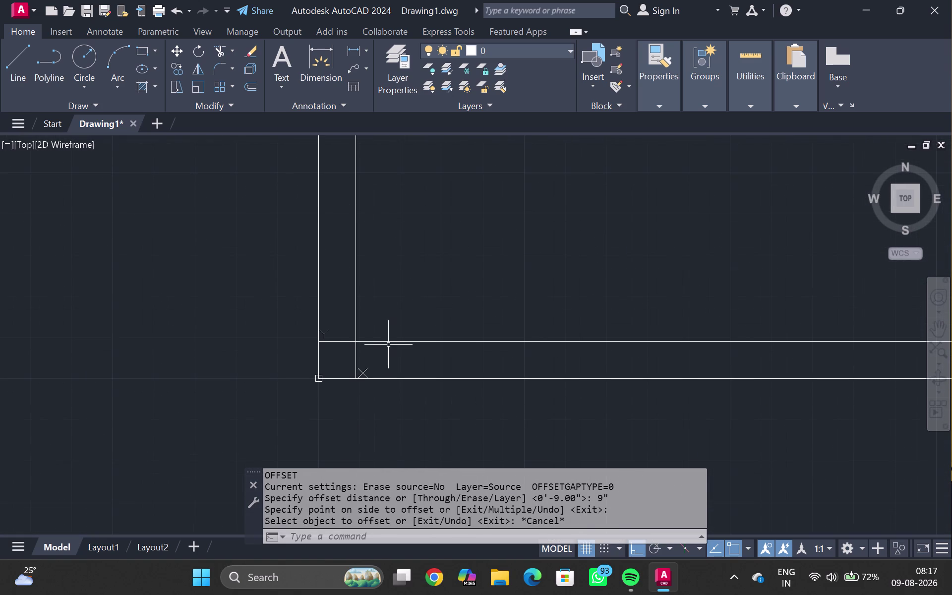
Trim the overlapping wall lines at the origin corner.
text(TR)
key(Return)
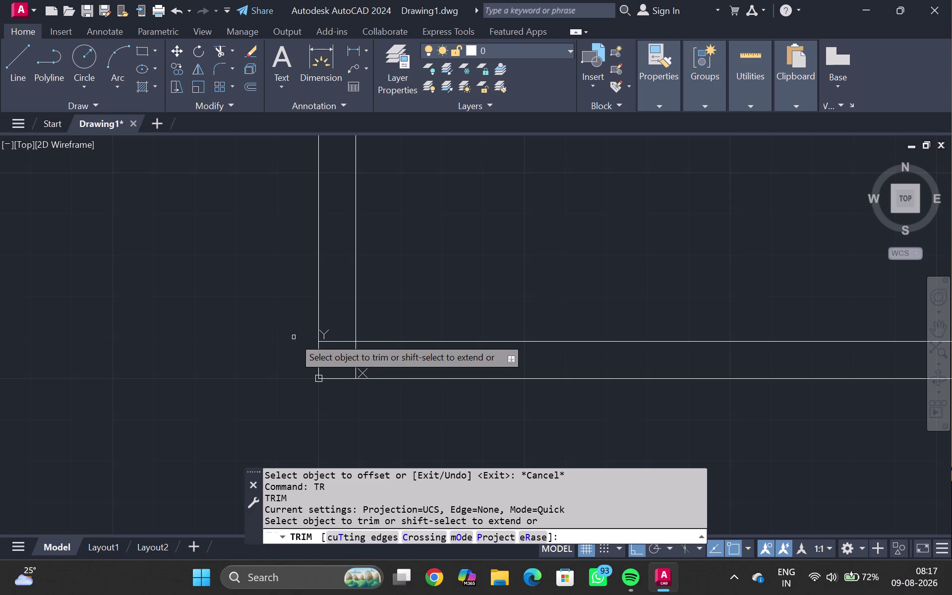
drag(336, 329, 359, 363)
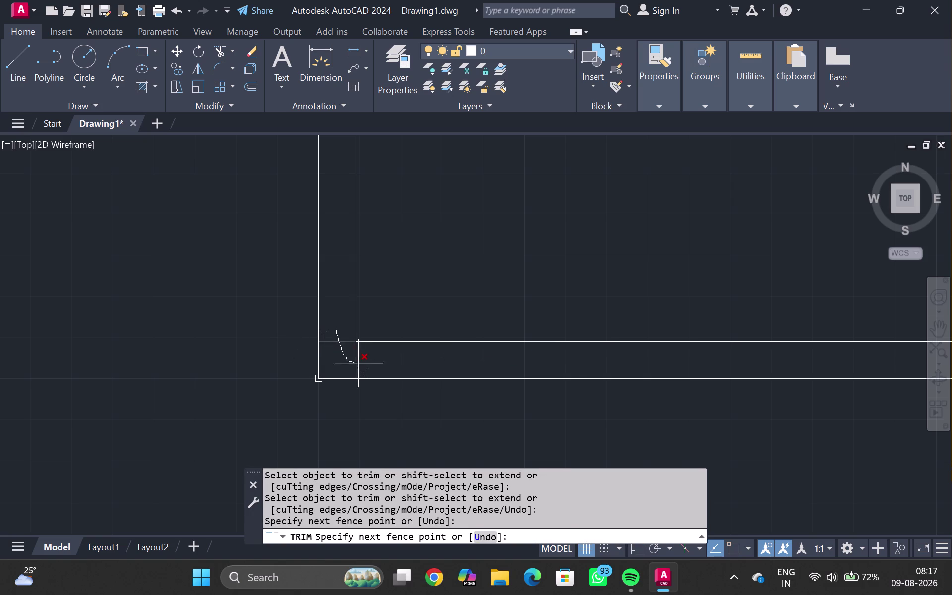
drag(358, 363, 364, 364)
Undo a wrong trim at the right corner and reframe both bottom corners.
scroll(down, 3)
scroll(down, 3)
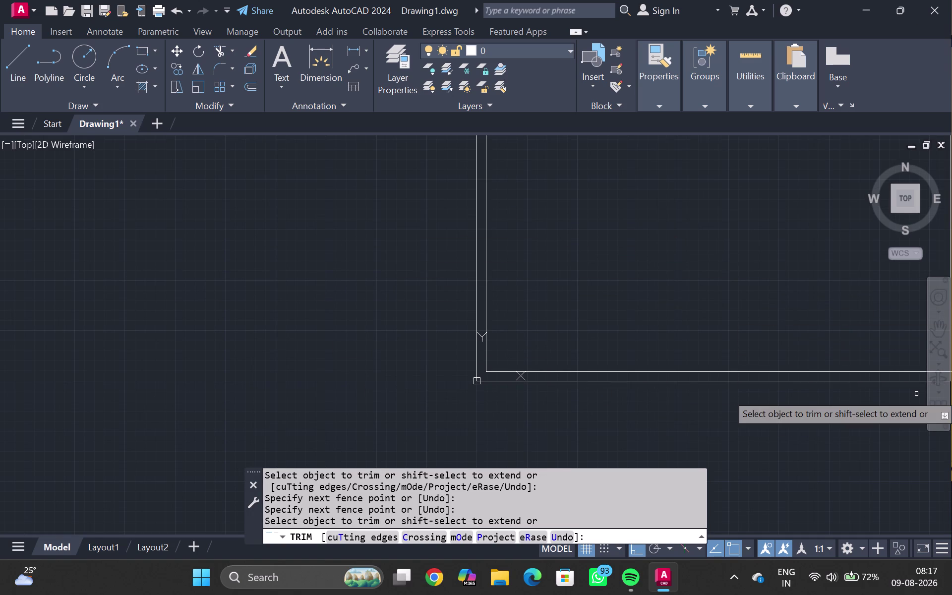
middle_drag(871, 367, 596, 329)
scroll(up, 3)
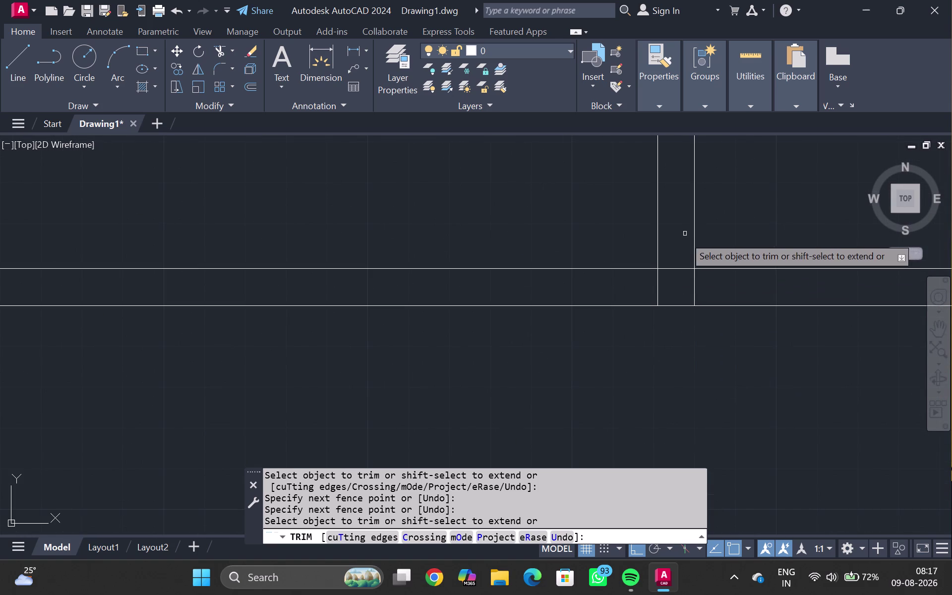
drag(684, 250, 0, 585)
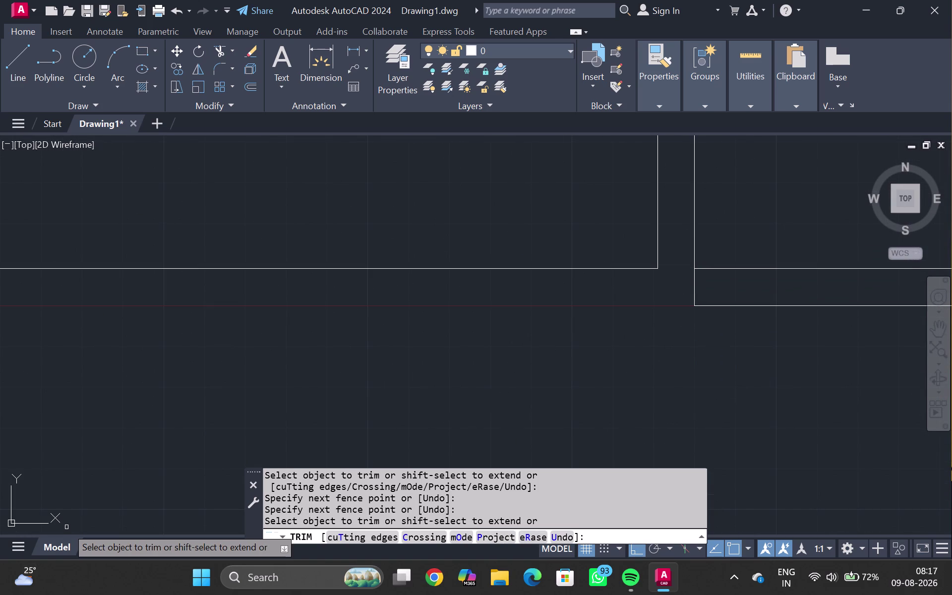
key(ctrl+z)
middle_drag(602, 398, 395, 387)
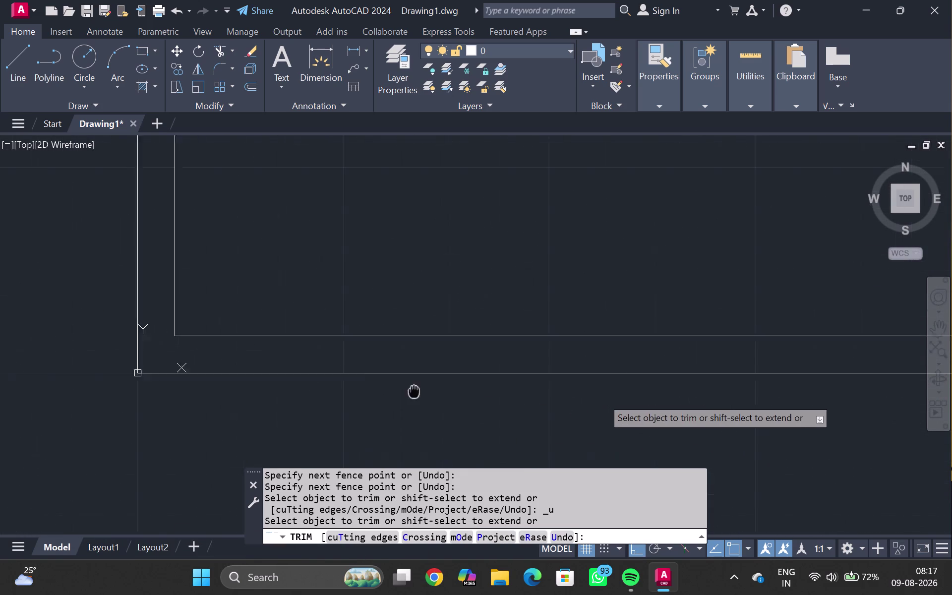
middle_drag(395, 387, 298, 373)
middle_drag(255, 367, 234, 362)
middle_drag(494, 473, 429, 426)
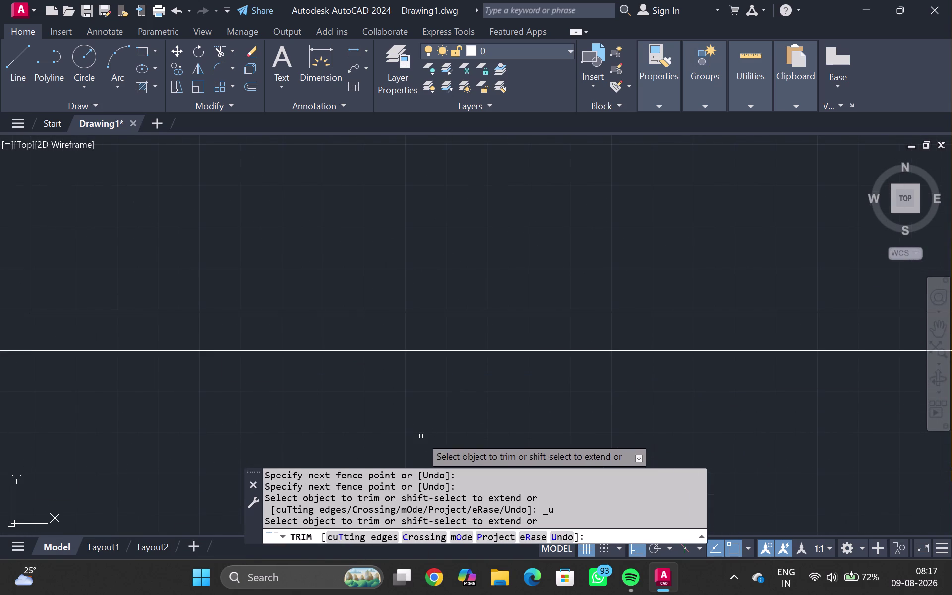
middle_drag(951, 42, 487, 70)
middle_drag(551, 244, 495, 244)
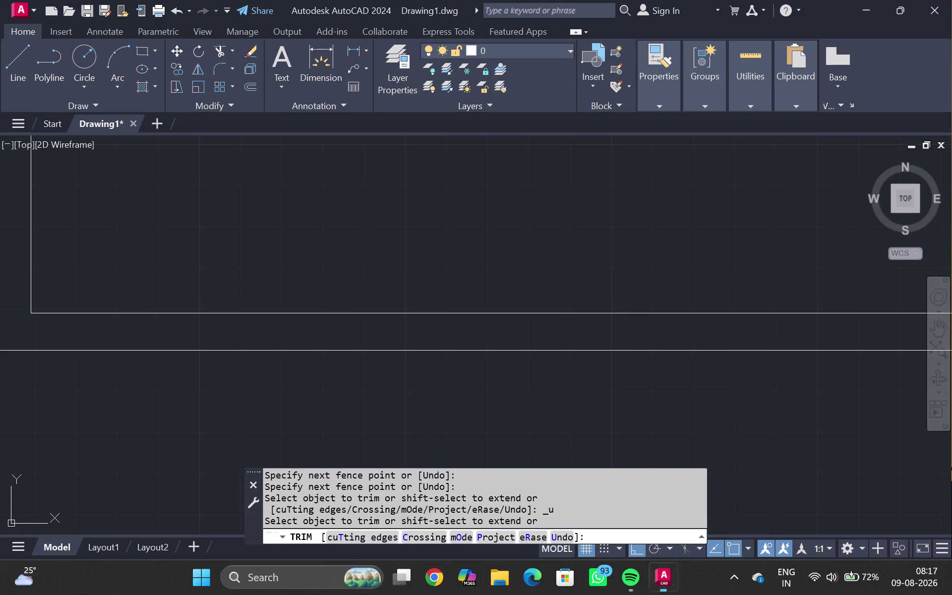
middle_drag(494, 244, 326, 241)
scroll(down, 3)
middle_drag(916, 367, 622, 355)
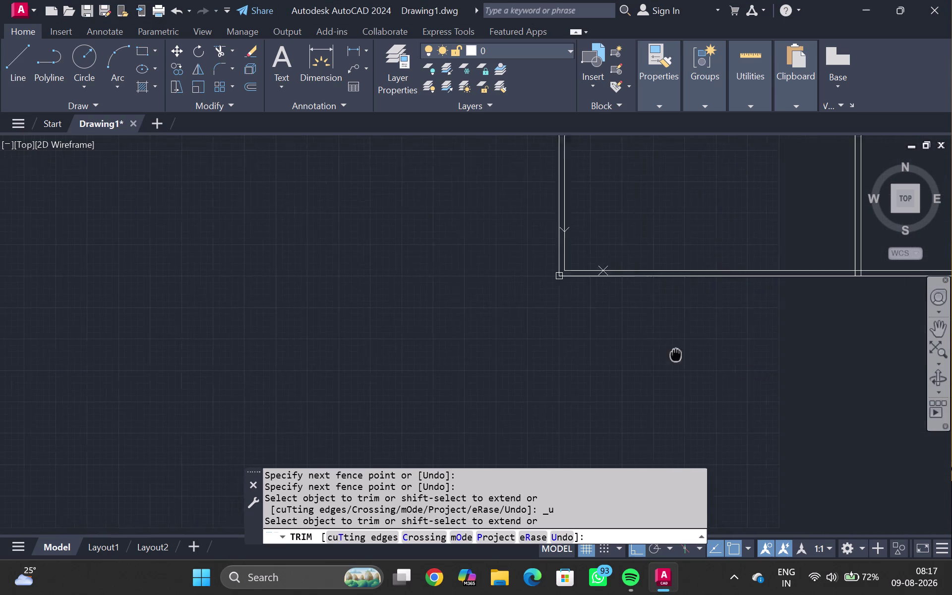
middle_drag(621, 355, 410, 353)
Trim the crossing wall lines at the right bottom corner and end trimming.
drag(724, 236, 734, 375)
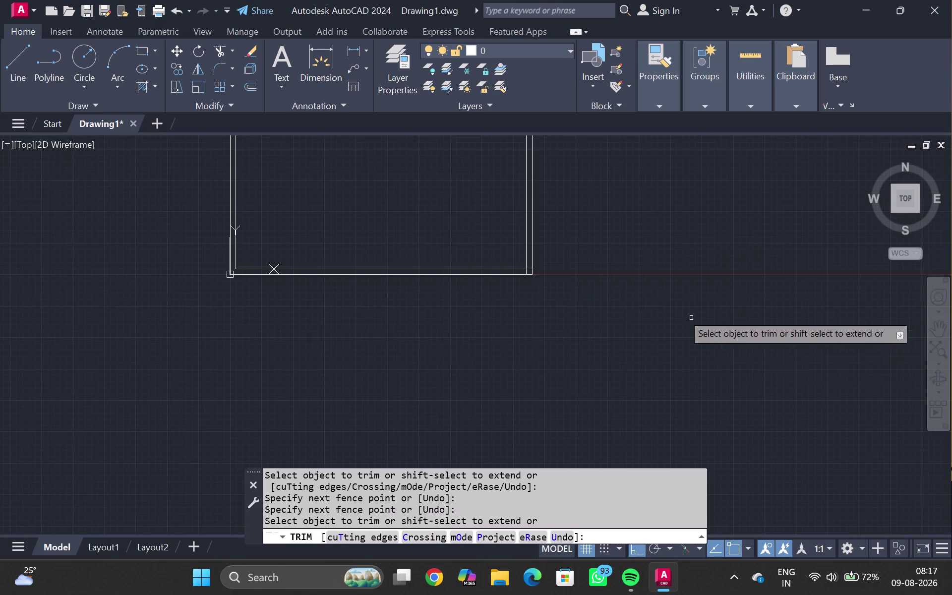
scroll(up, 3)
middle_drag(234, 280, 693, 445)
scroll(up, 3)
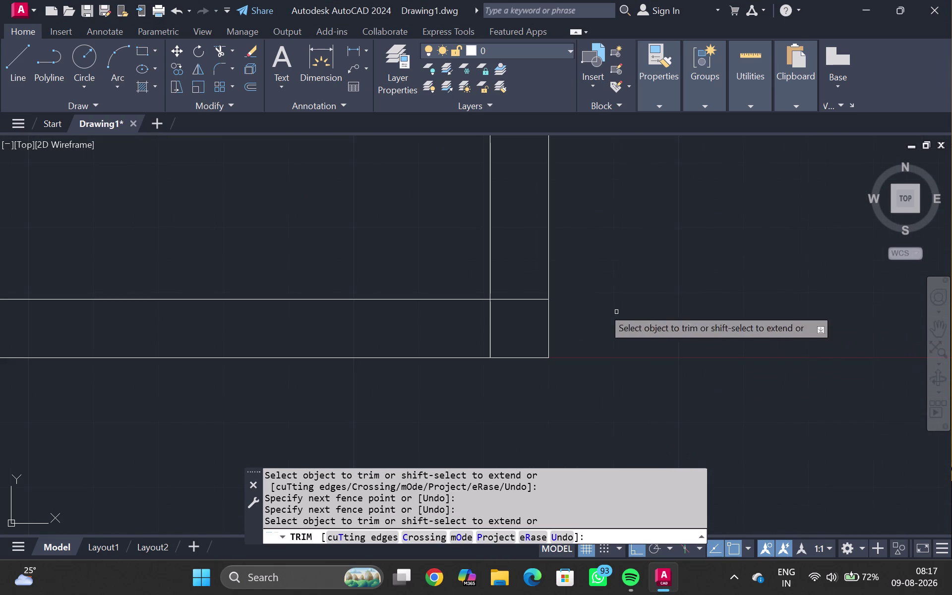
drag(522, 284, 468, 327)
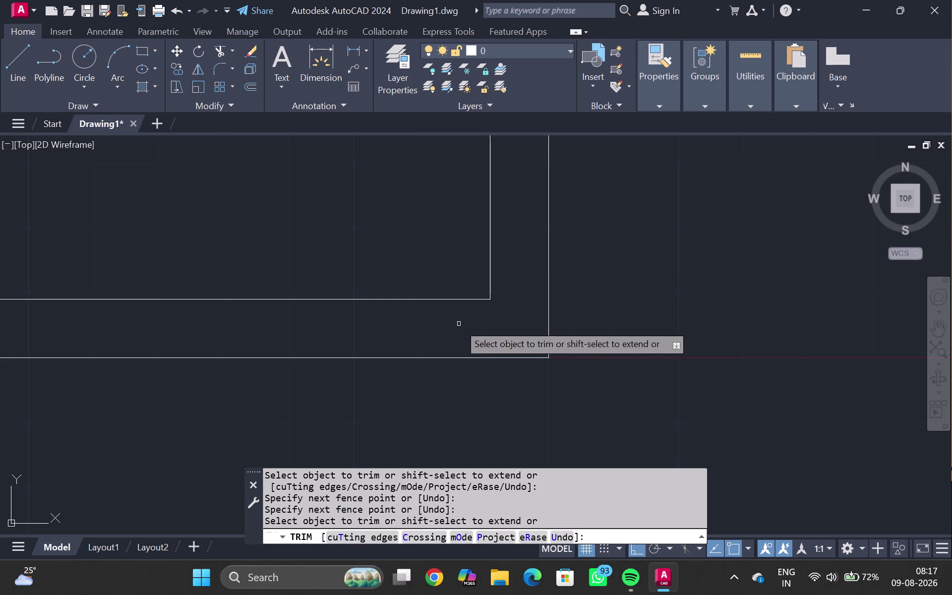
scroll(down, 3)
middle_click(382, 272)
middle_drag(383, 272, 387, 275)
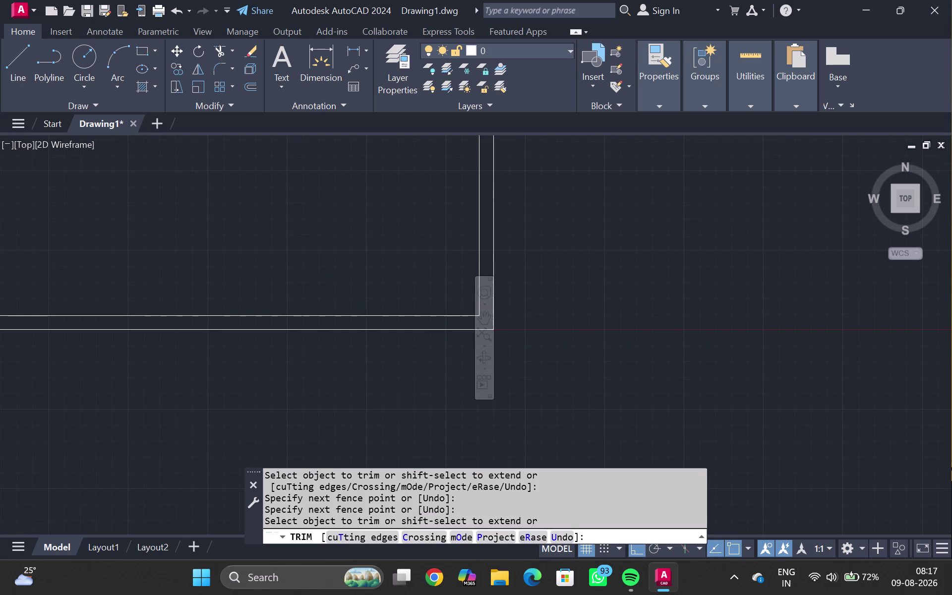
middle_drag(386, 275, 481, 594)
key(Escape)
scroll(down, 3)
scroll(down, 3)
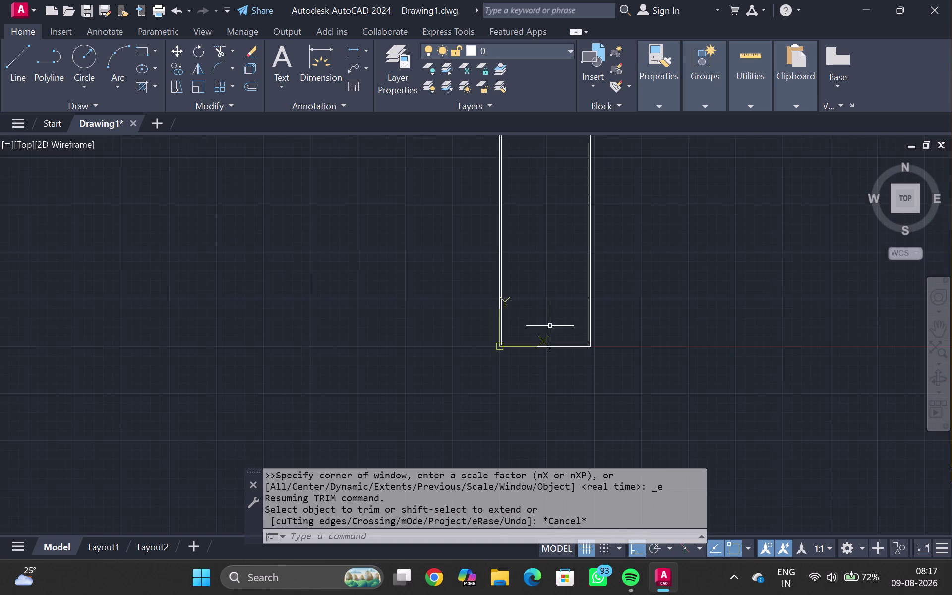
middle_drag(550, 325, 577, 537)
scroll(up, 3)
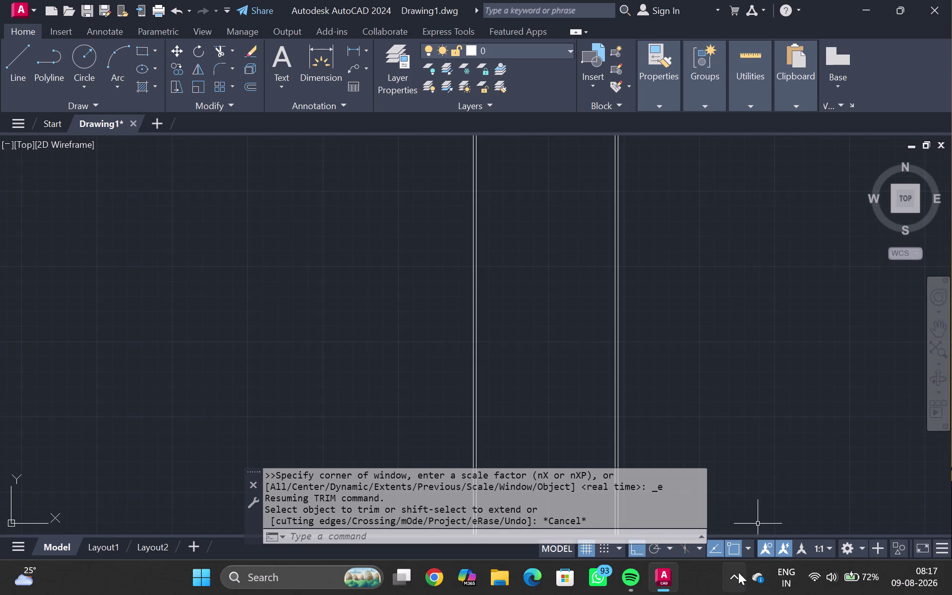
click(738, 572)
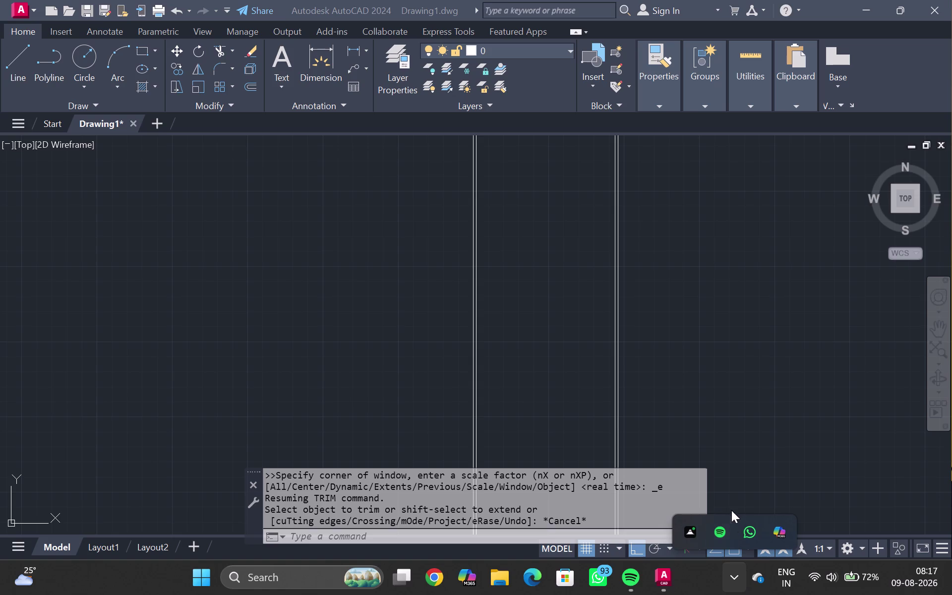